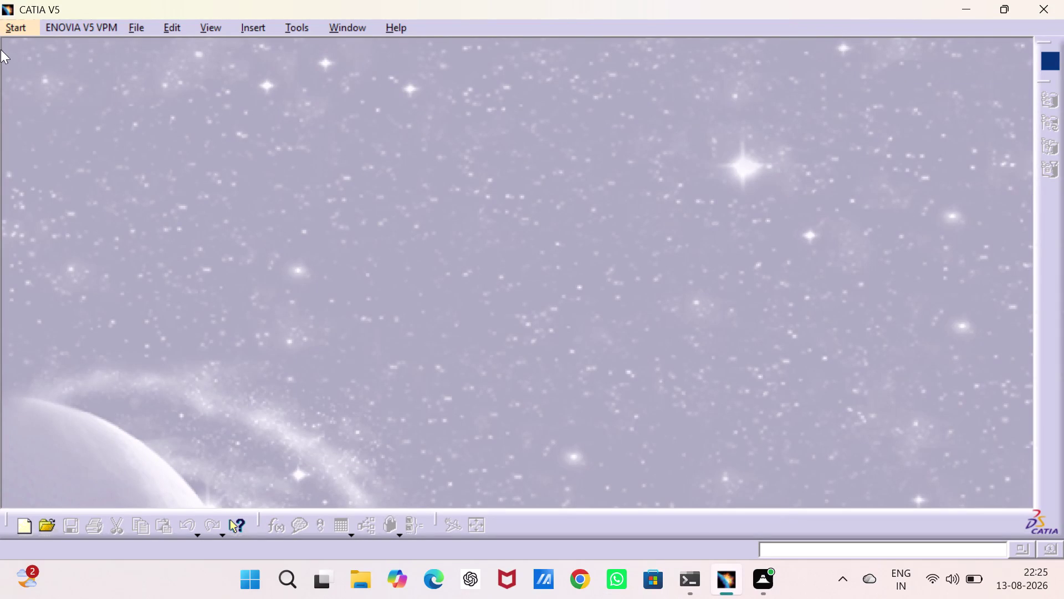
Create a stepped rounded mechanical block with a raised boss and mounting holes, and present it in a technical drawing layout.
Launch a mechanical design workbench and close the empty product document.
click(13, 27)
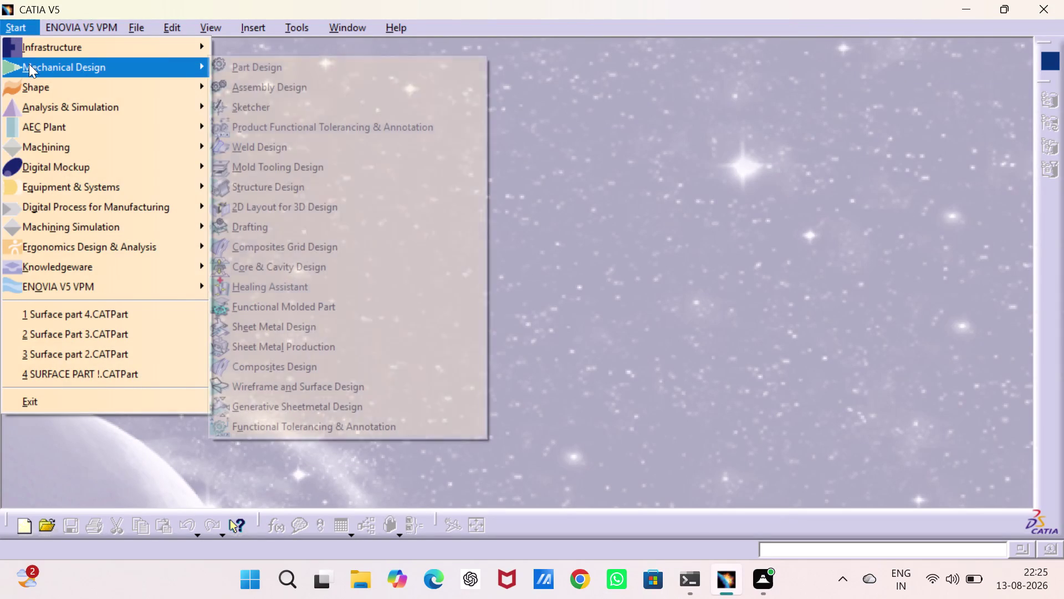
click(284, 88)
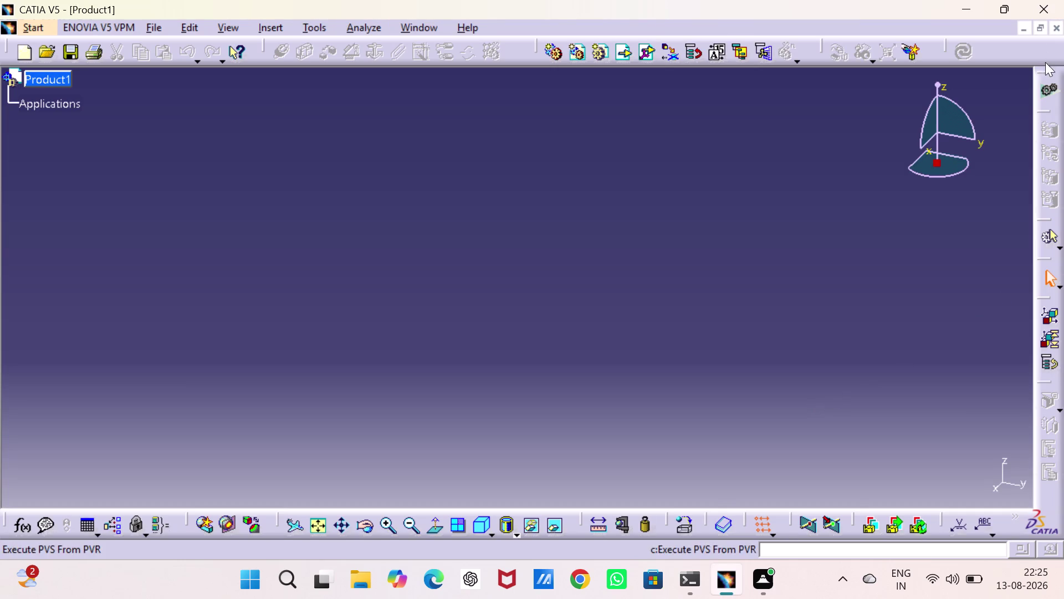
click(1052, 24)
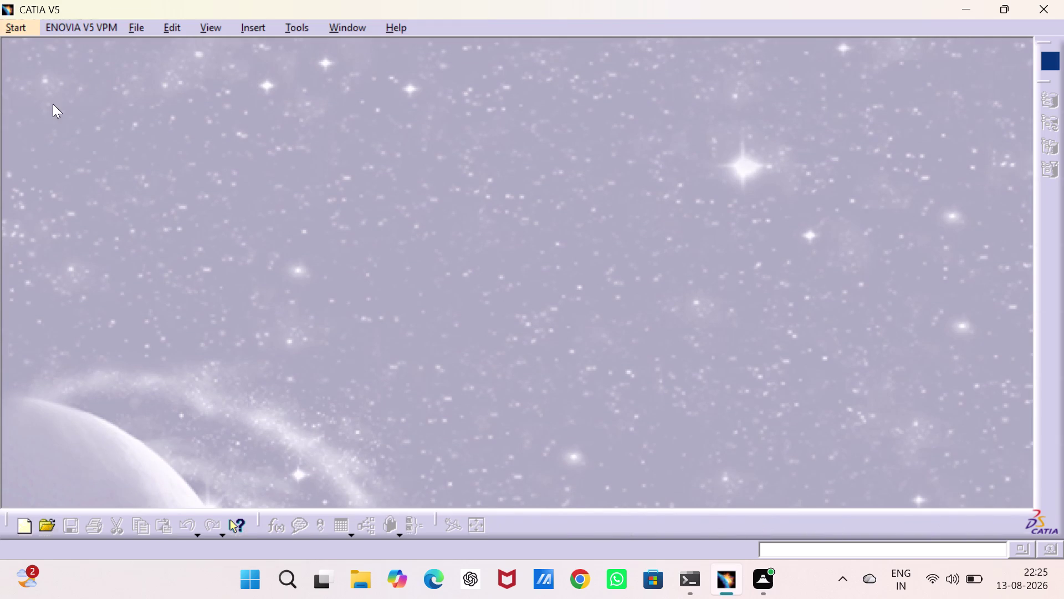
Create a new Part Design part, keeping the name Part1.
click(2, 25)
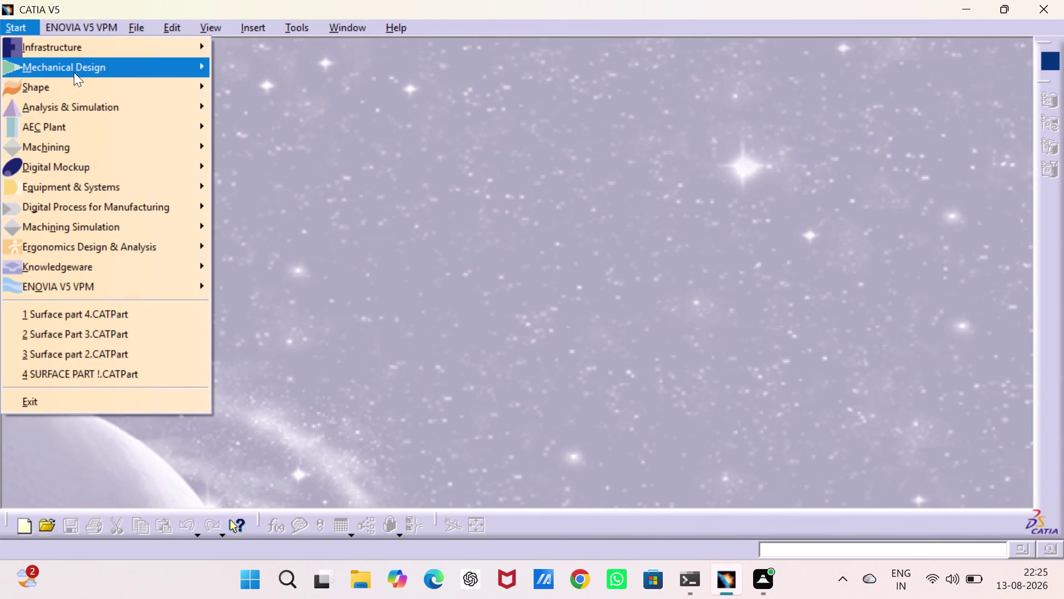
click(229, 67)
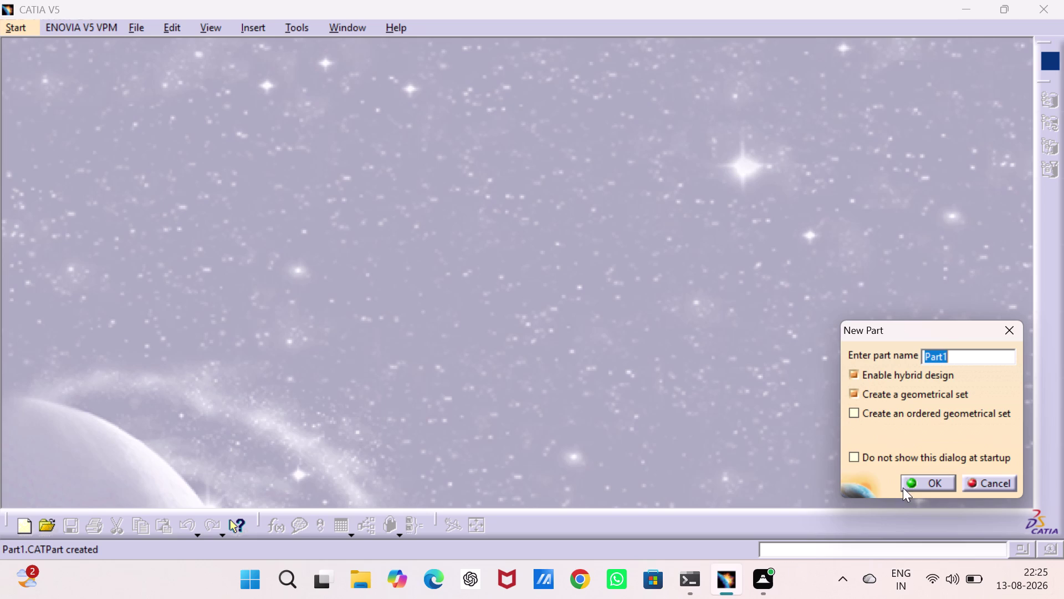
click(924, 485)
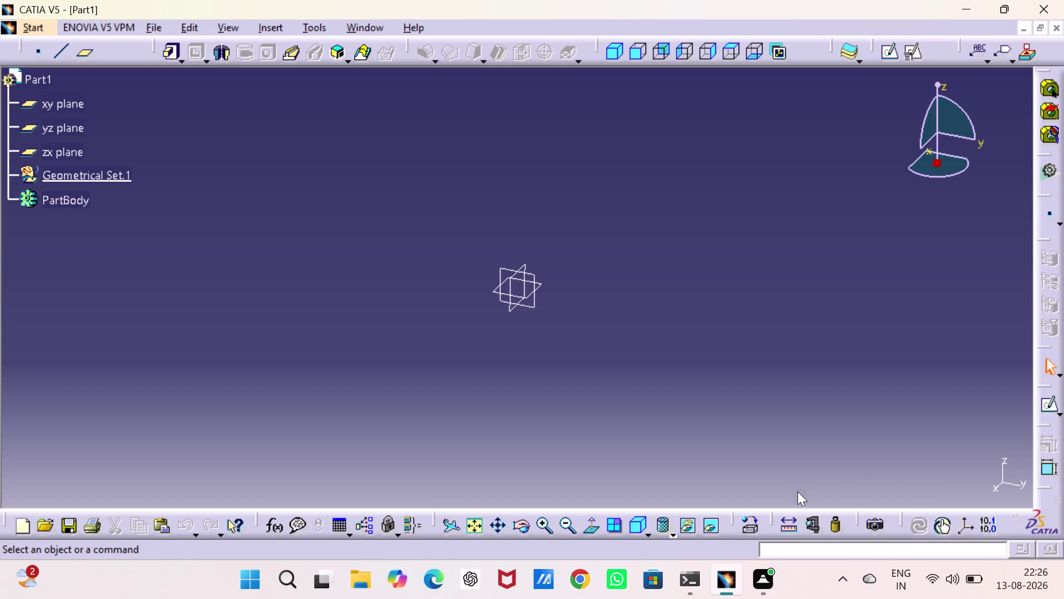
click(542, 283)
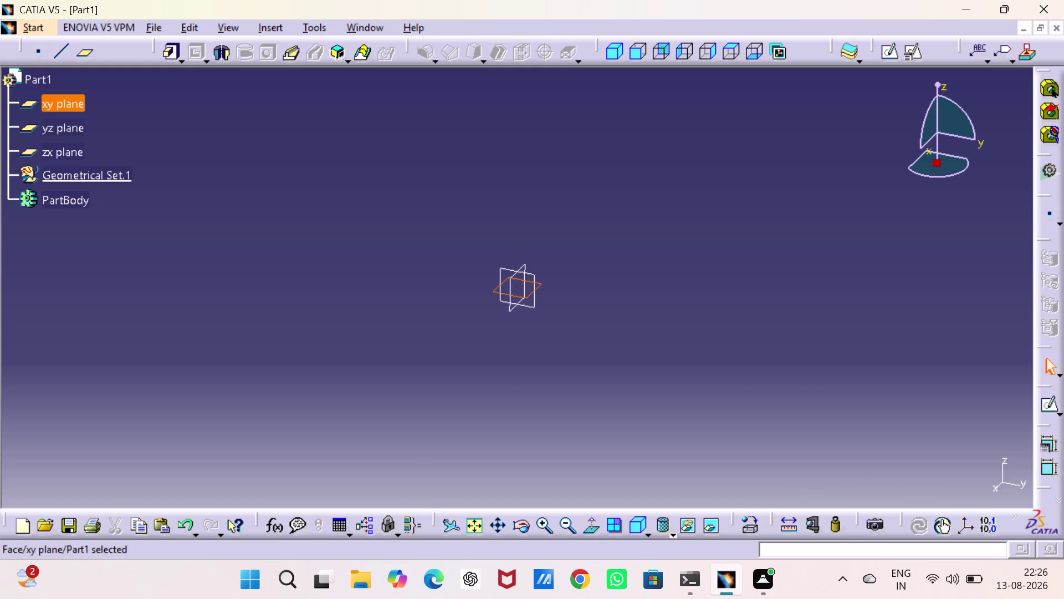
Place a positioned sketch on the xy plane with Swap ticked, then enter Sketcher.
click(911, 49)
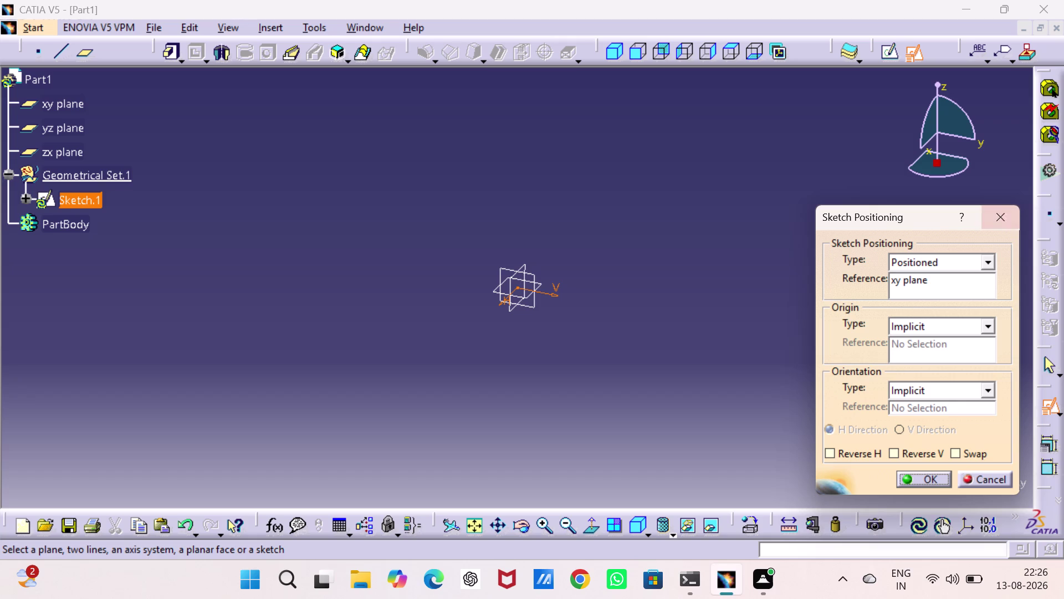
click(954, 446)
click(895, 456)
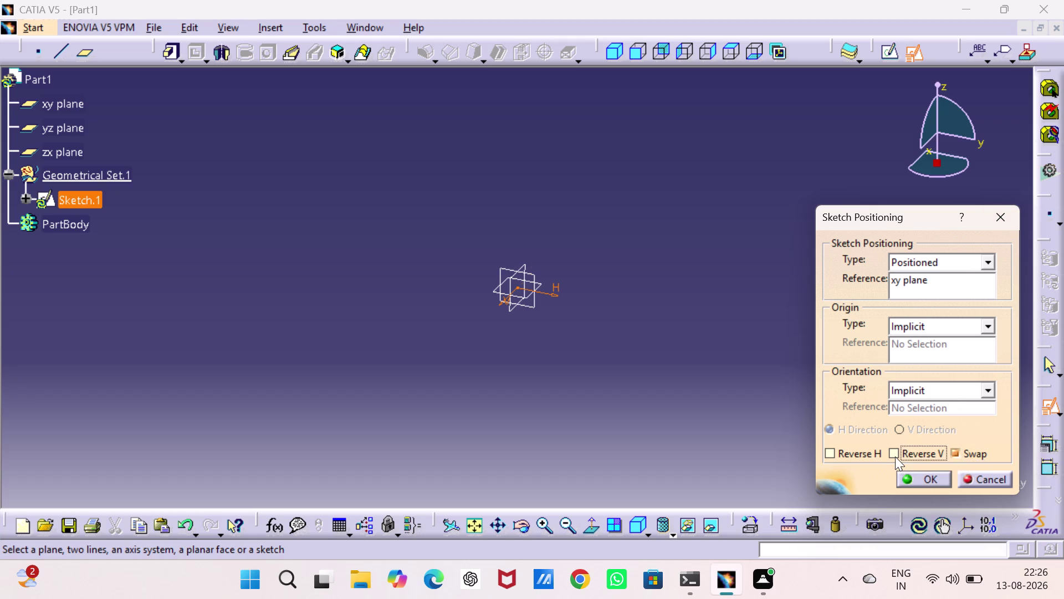
click(924, 470)
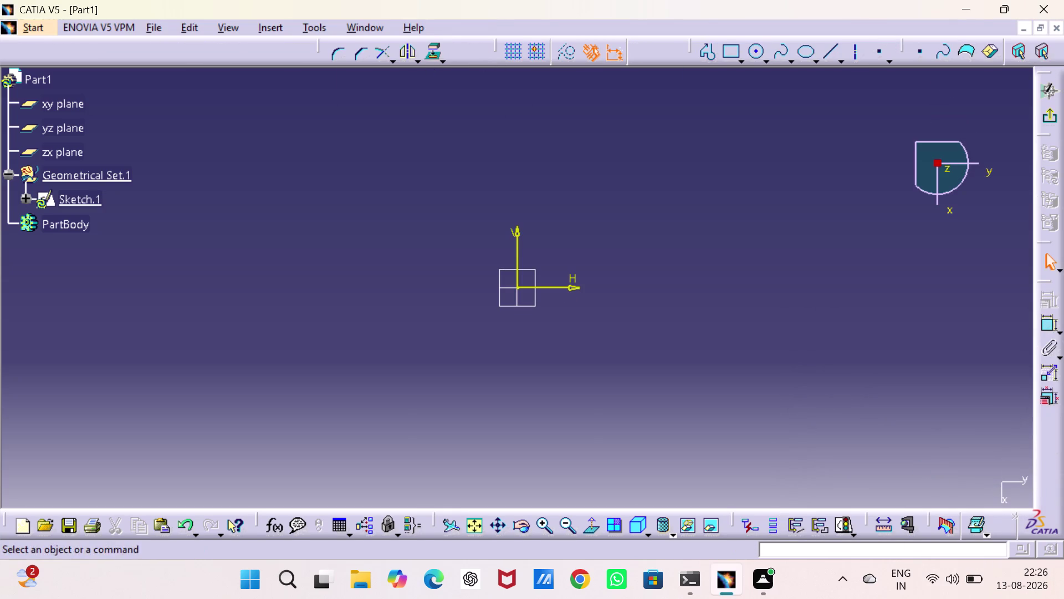
click(741, 59)
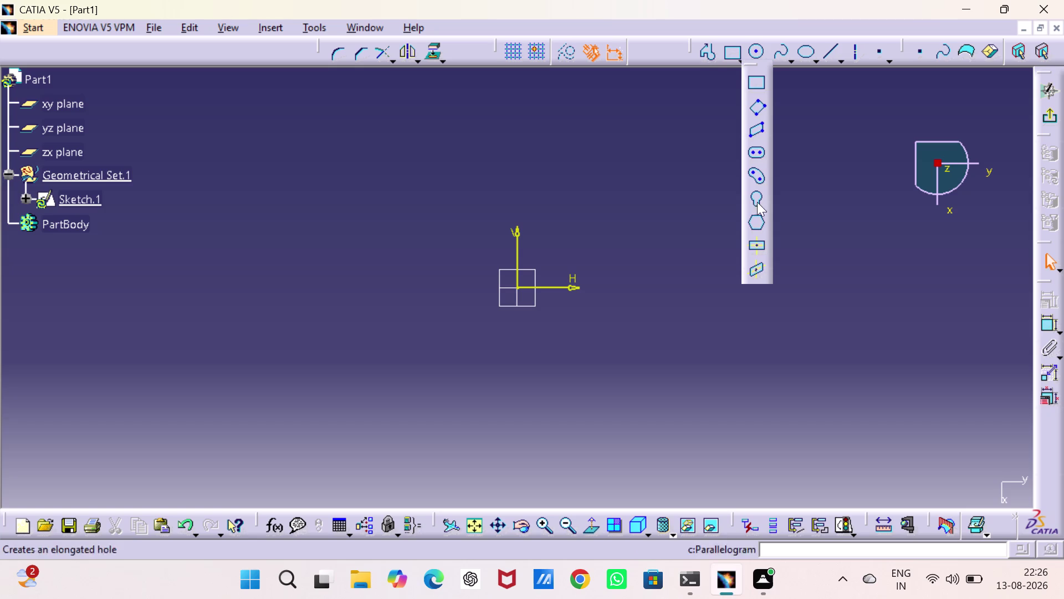
Draw a centered rectangle with its centre at the origin.
click(754, 245)
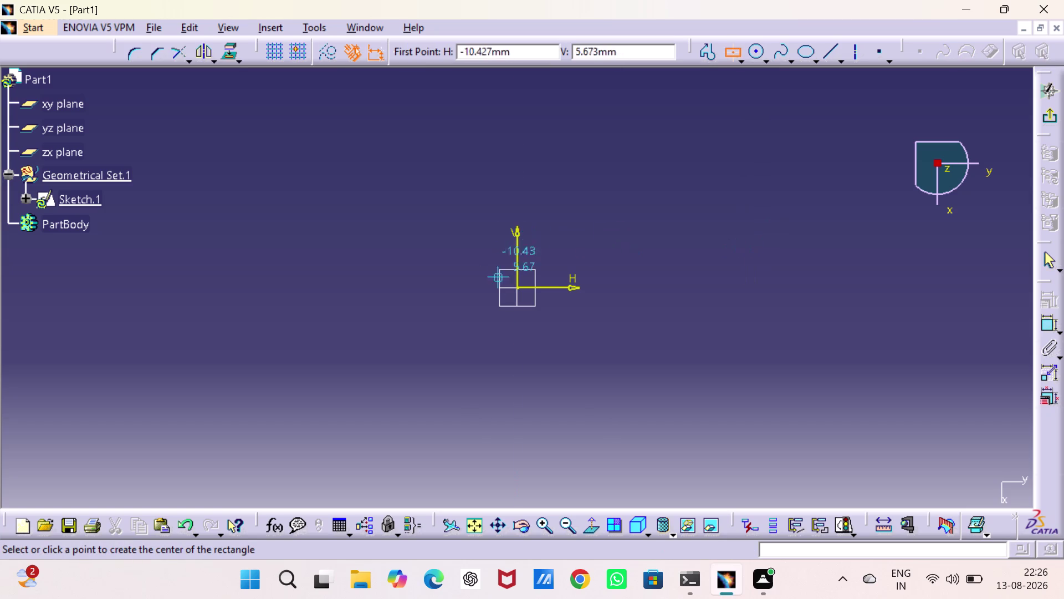
click(517, 287)
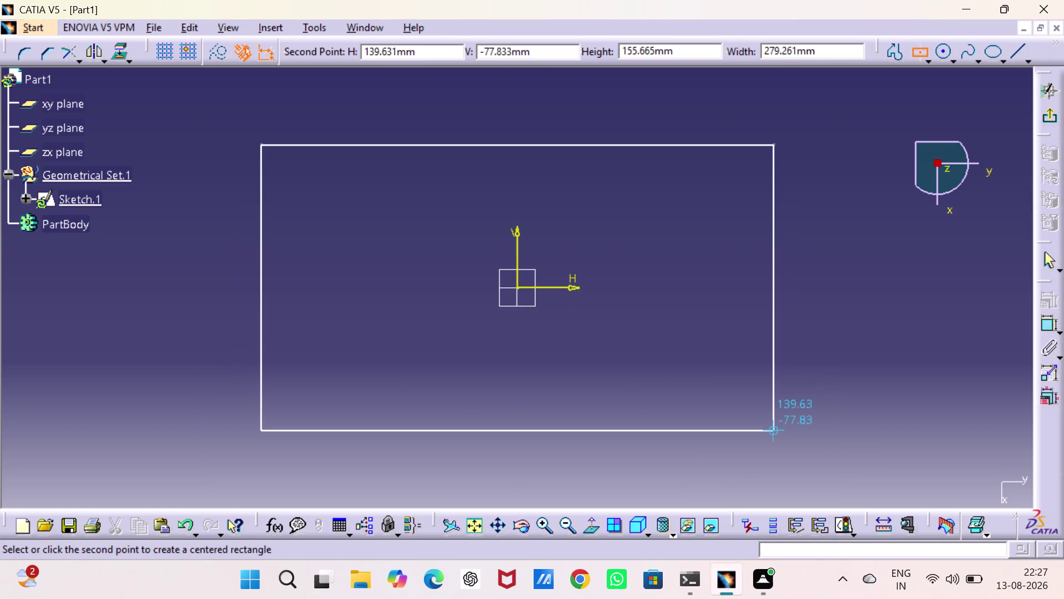
click(772, 431)
click(853, 336)
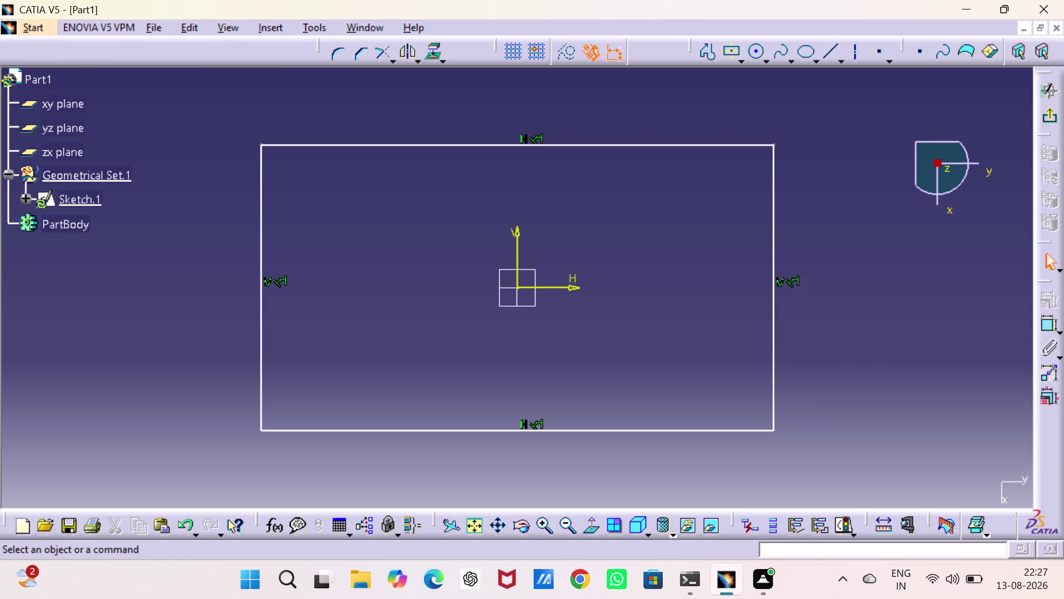
Dimension the rectangle's right side to a 60 mm height.
double_click(1042, 327)
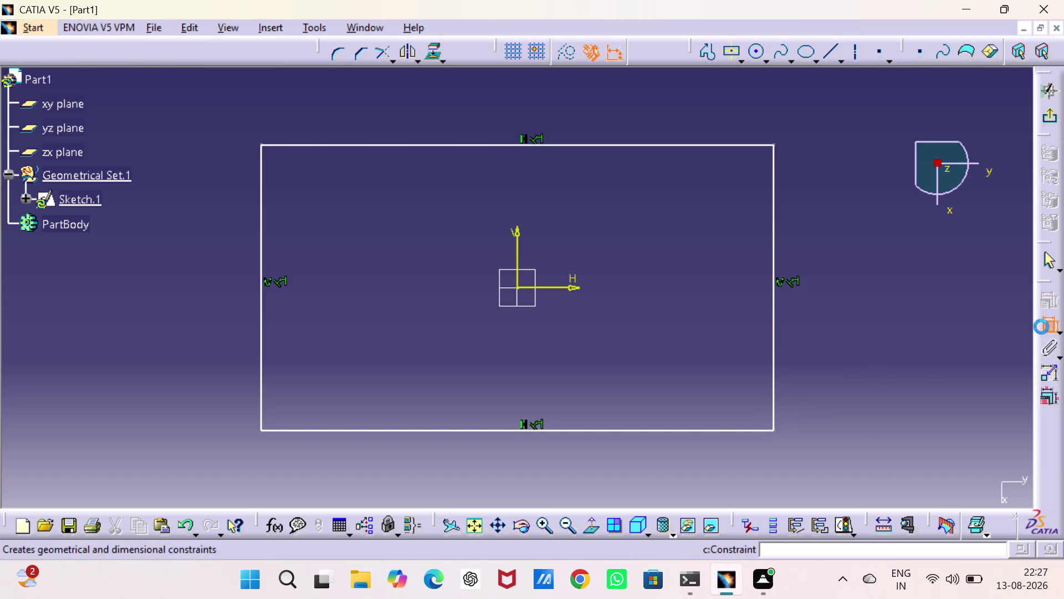
click(772, 358)
click(868, 312)
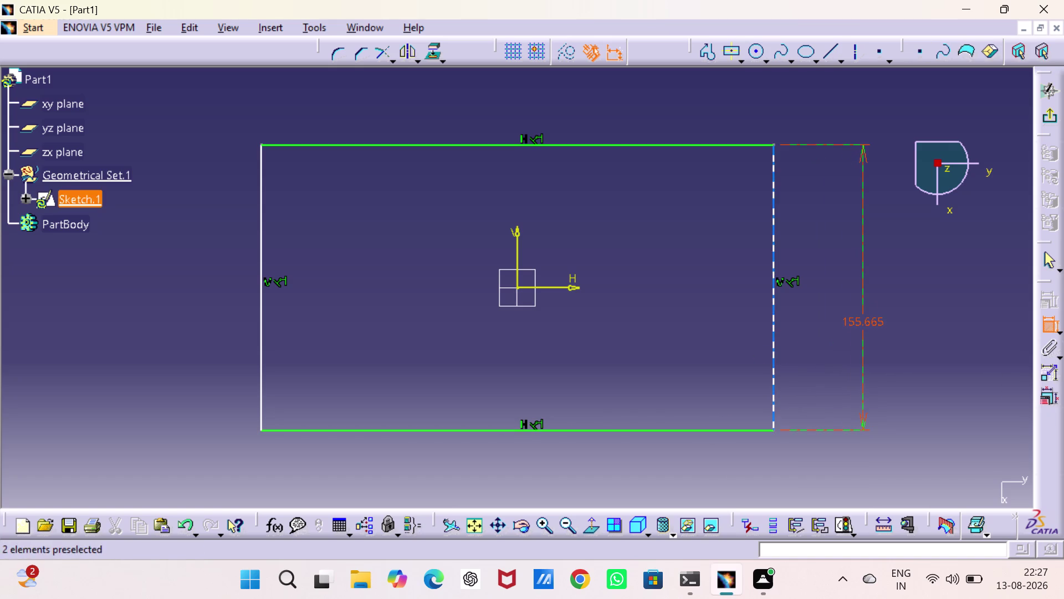
double_click(871, 323)
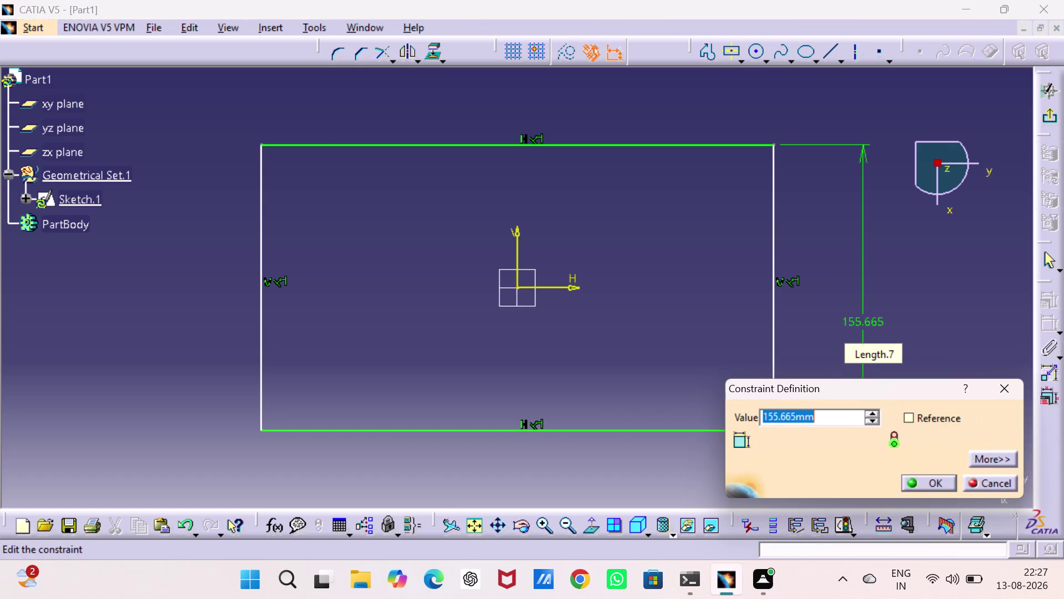
text(60)
key(Return)
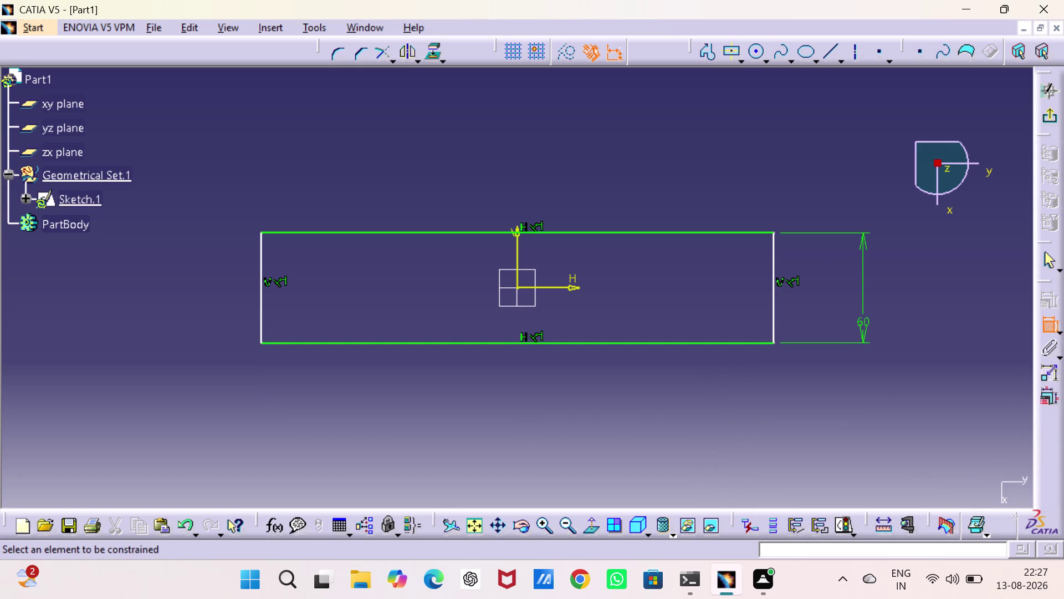
Dimension the rectangle's bottom edge to an 80 mm width.
click(687, 345)
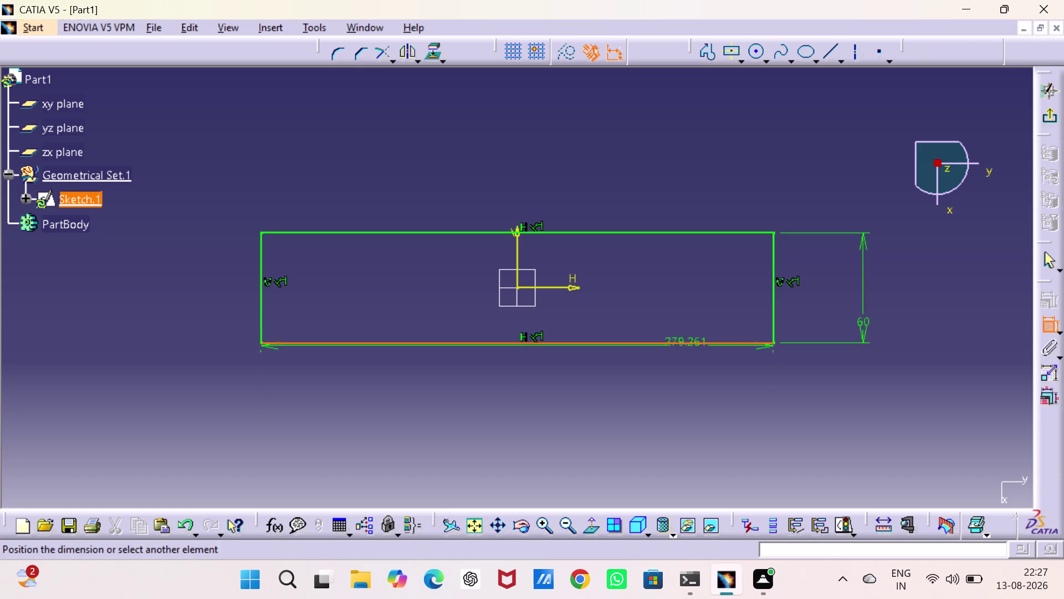
click(611, 408)
double_click(610, 405)
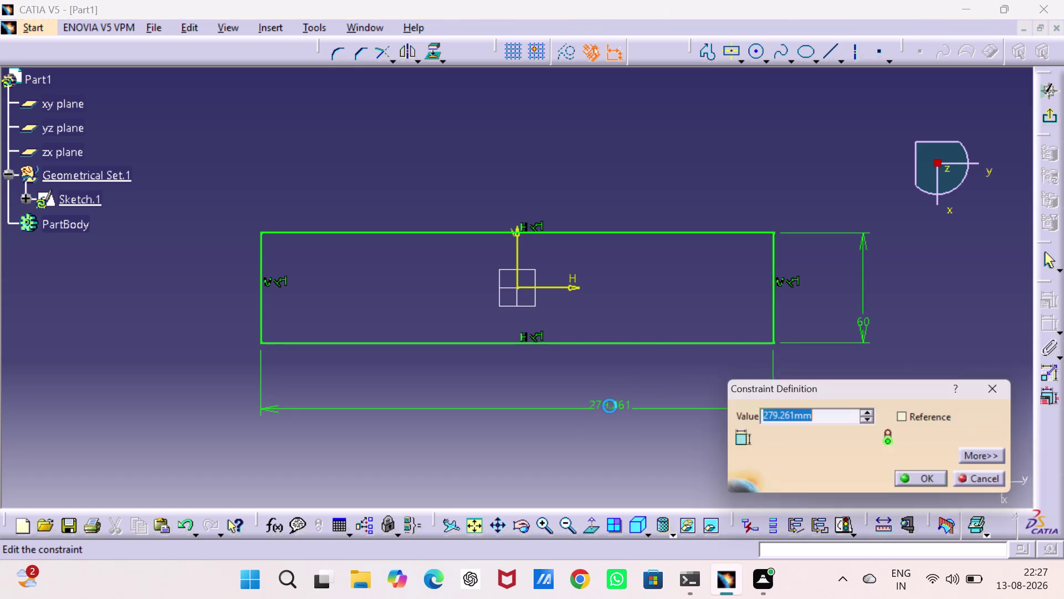
text(80)
key(Return)
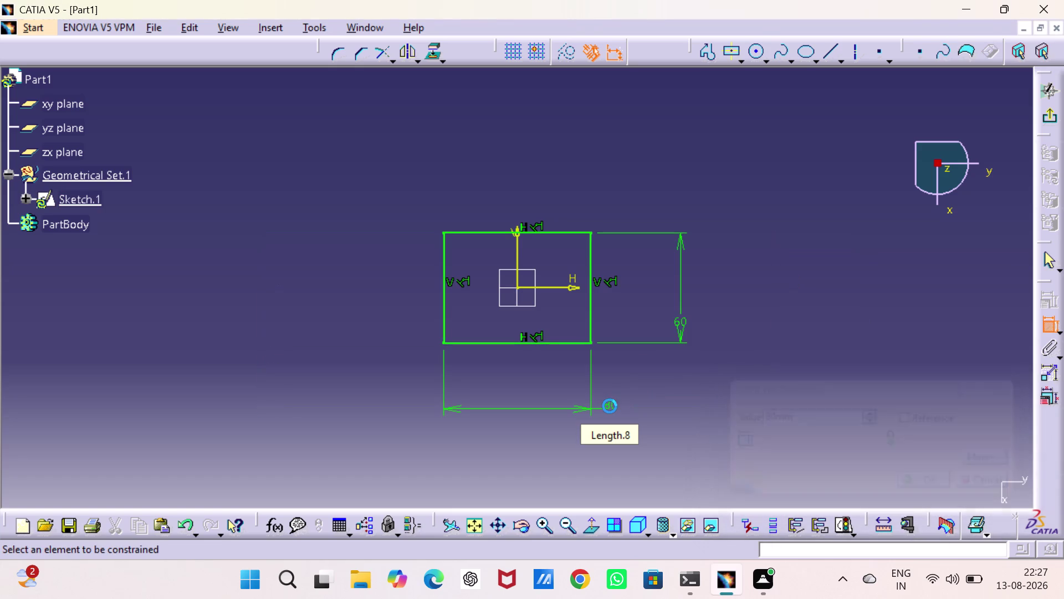
key(Escape)
key(Escape)
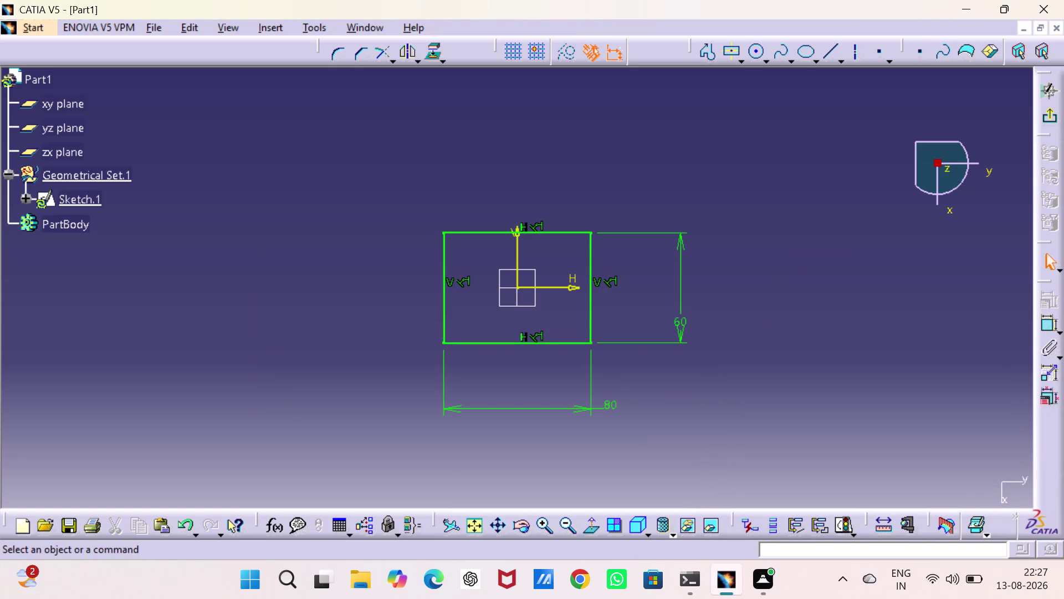
click(443, 303)
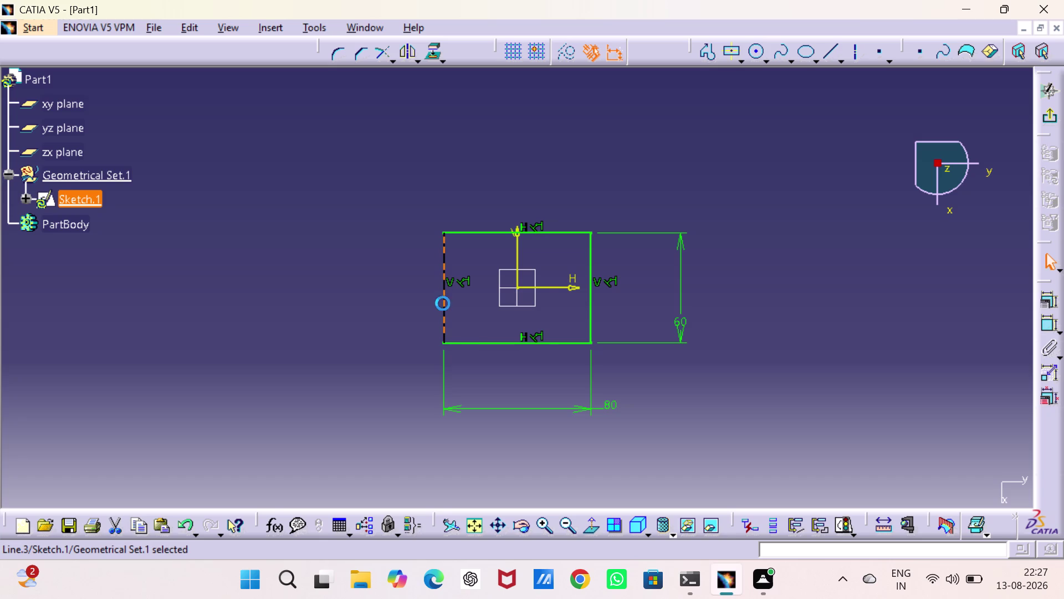
Delete the rectangle's left vertical line, leaving an open three-sided profile.
key(Delete)
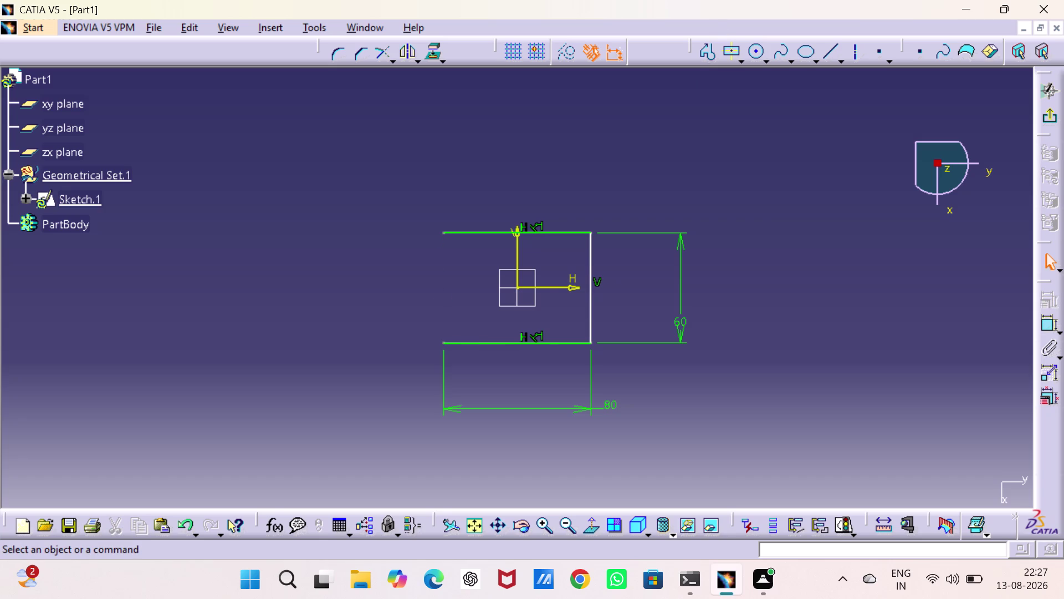
click(767, 58)
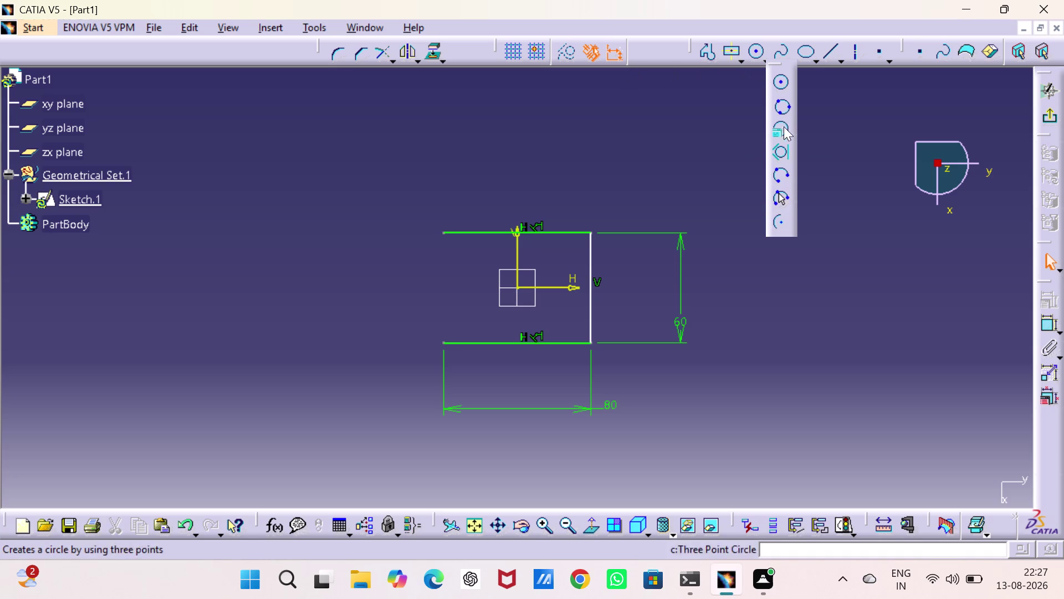
click(784, 192)
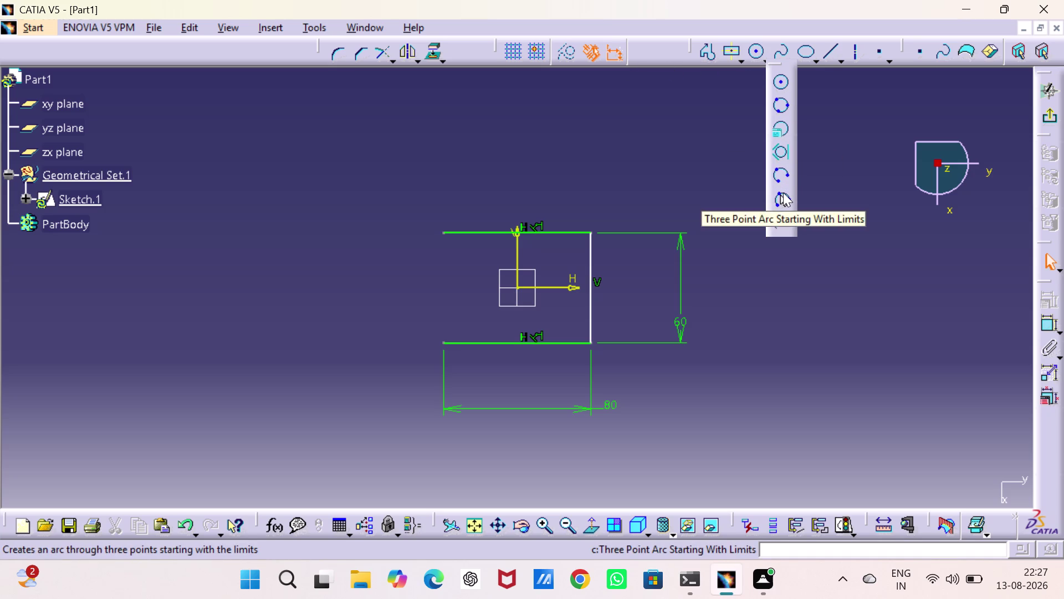
Draw a three-point arc between the top-left and bottom-left endpoints, bulging left.
click(445, 232)
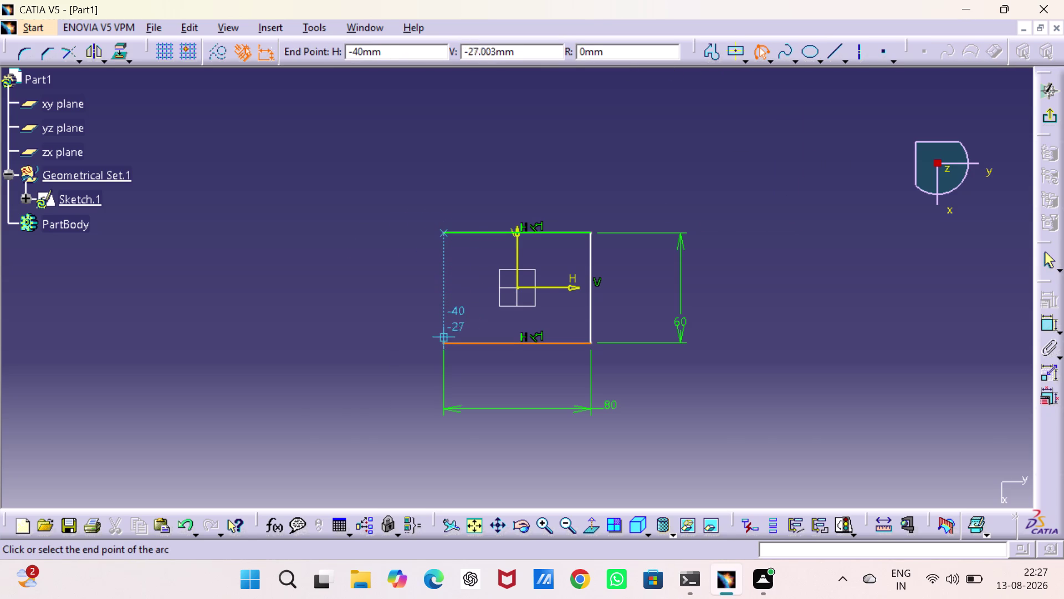
click(445, 342)
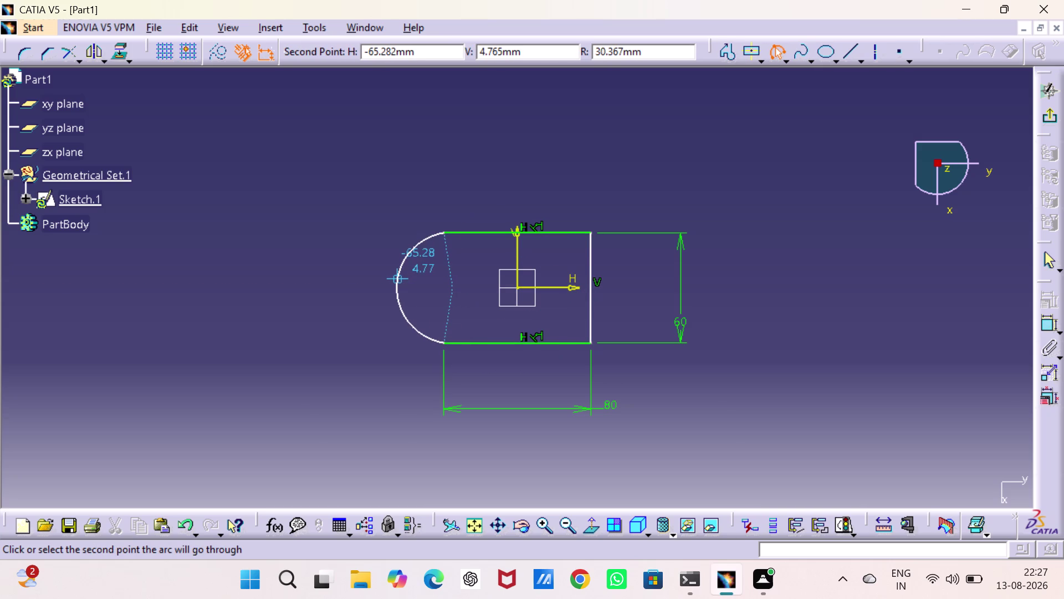
click(395, 278)
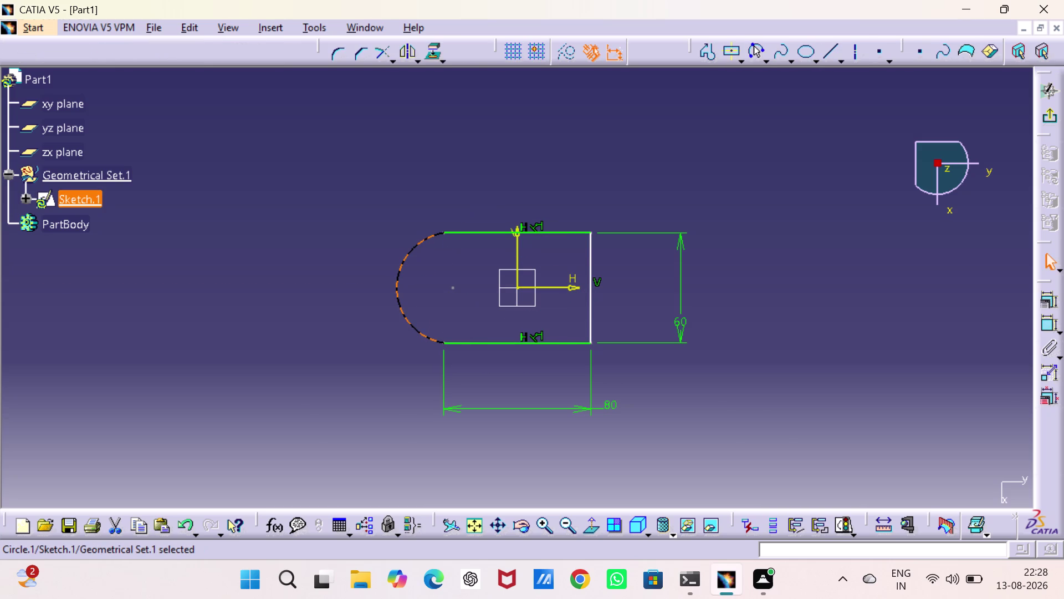
click(881, 274)
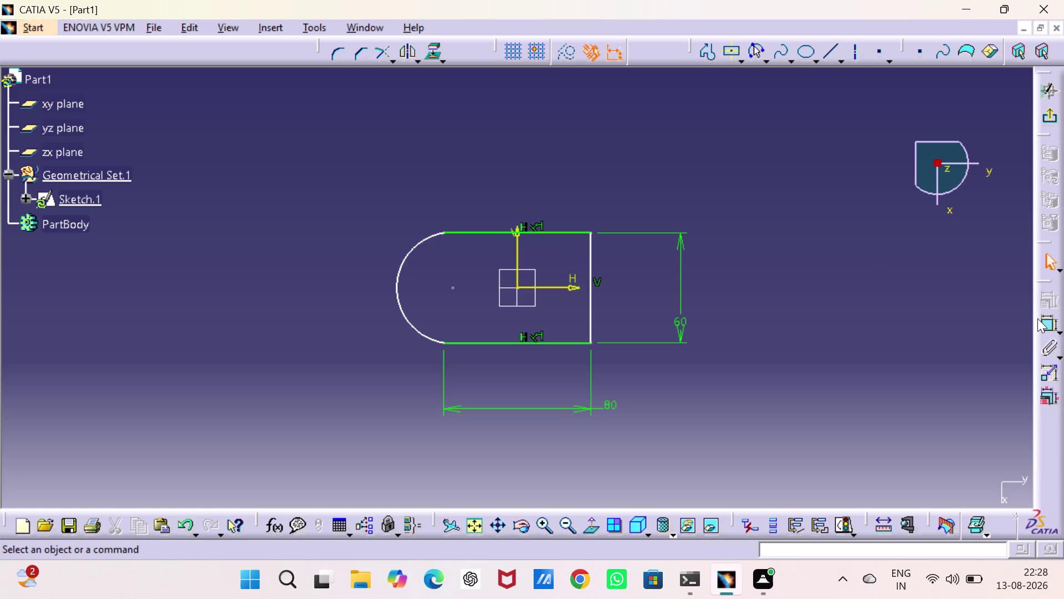
click(1045, 322)
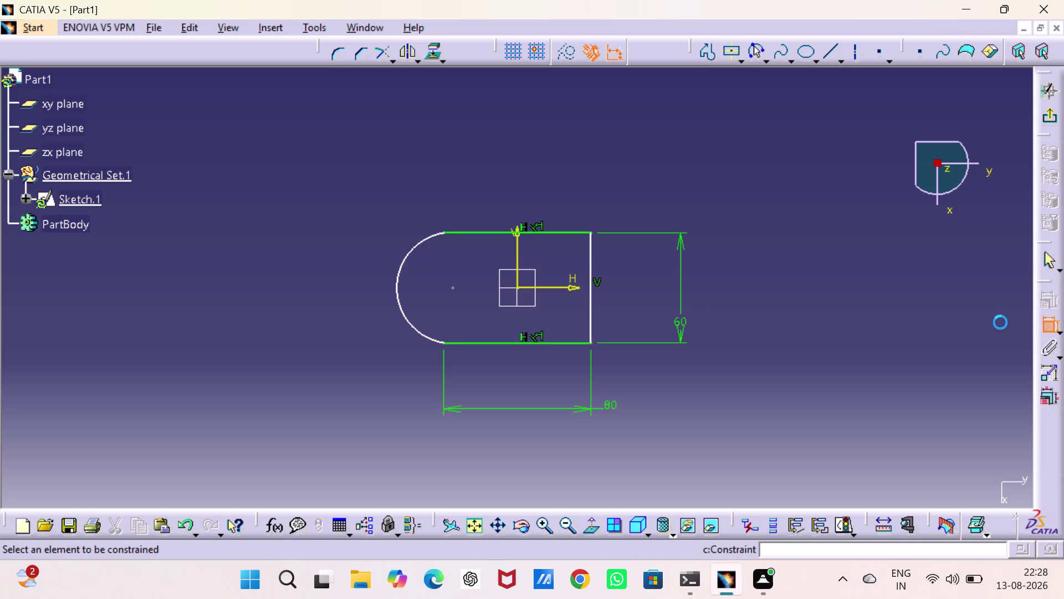
Dimension the end arc with a 30 mm radius.
click(402, 306)
click(313, 224)
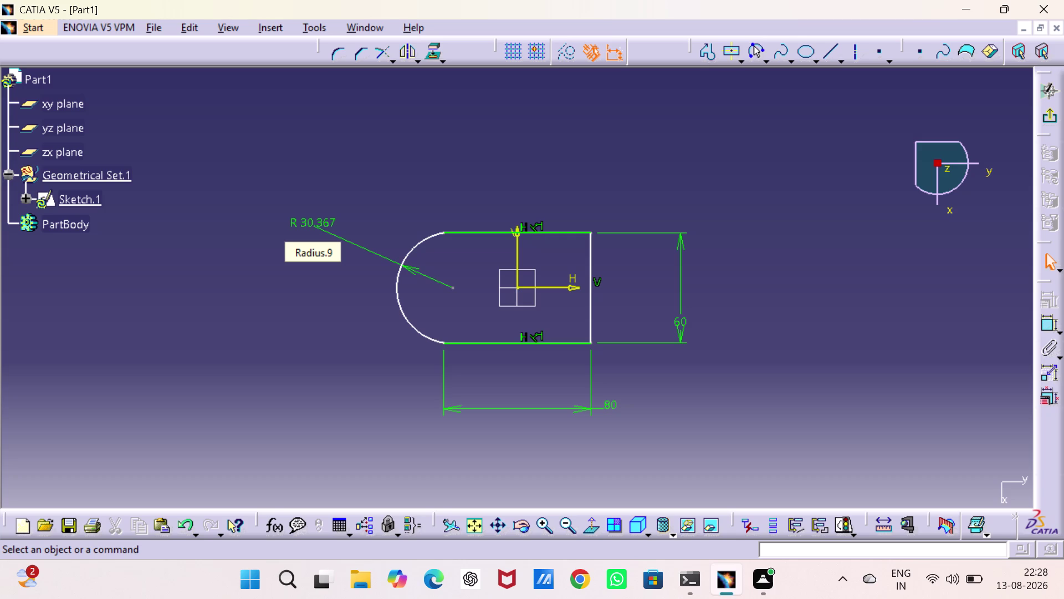
double_click(311, 224)
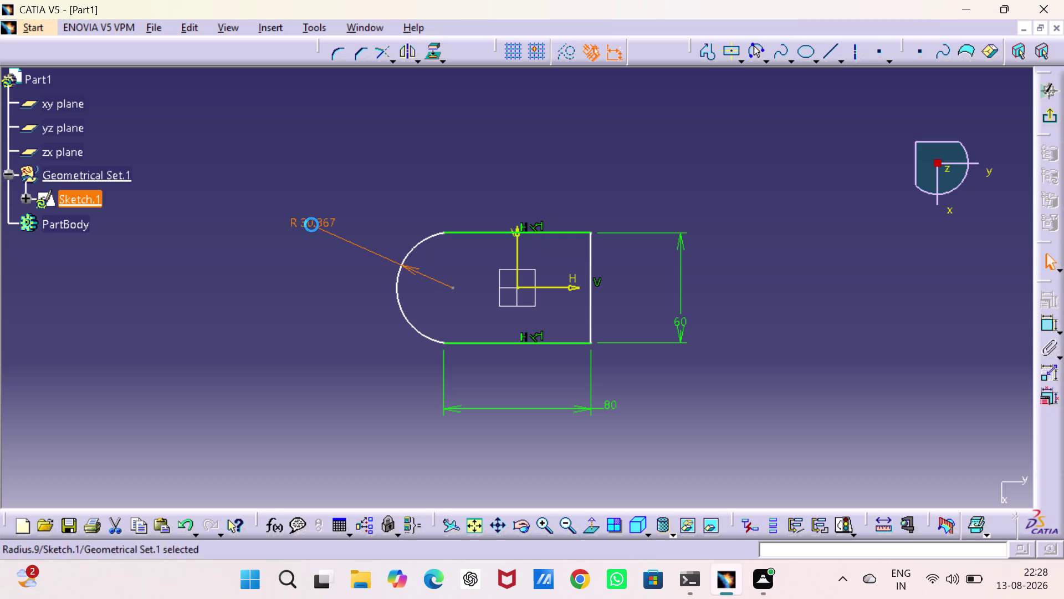
text(30)
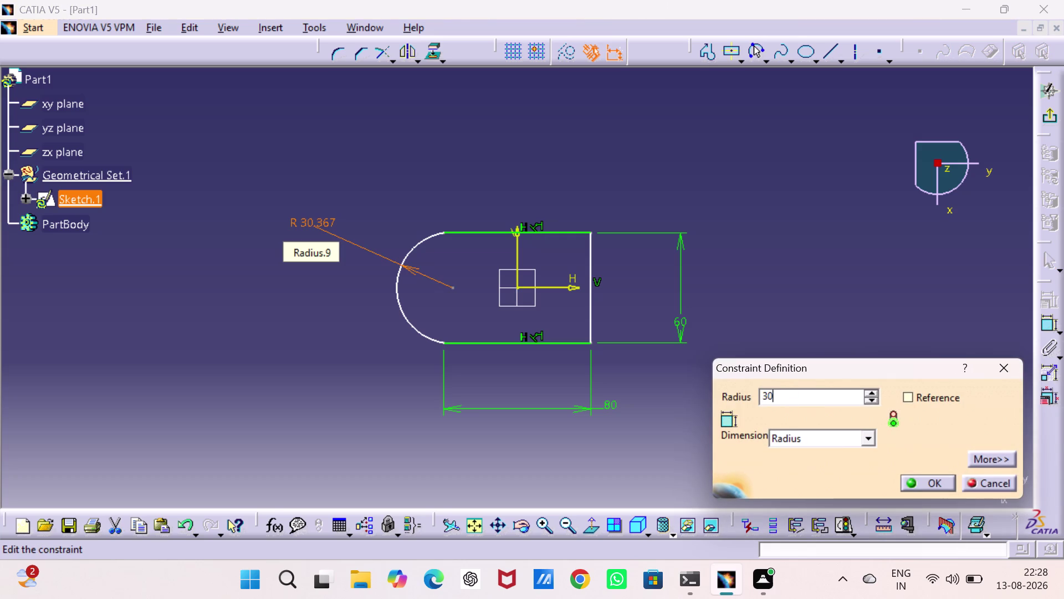
key(Return)
click(599, 140)
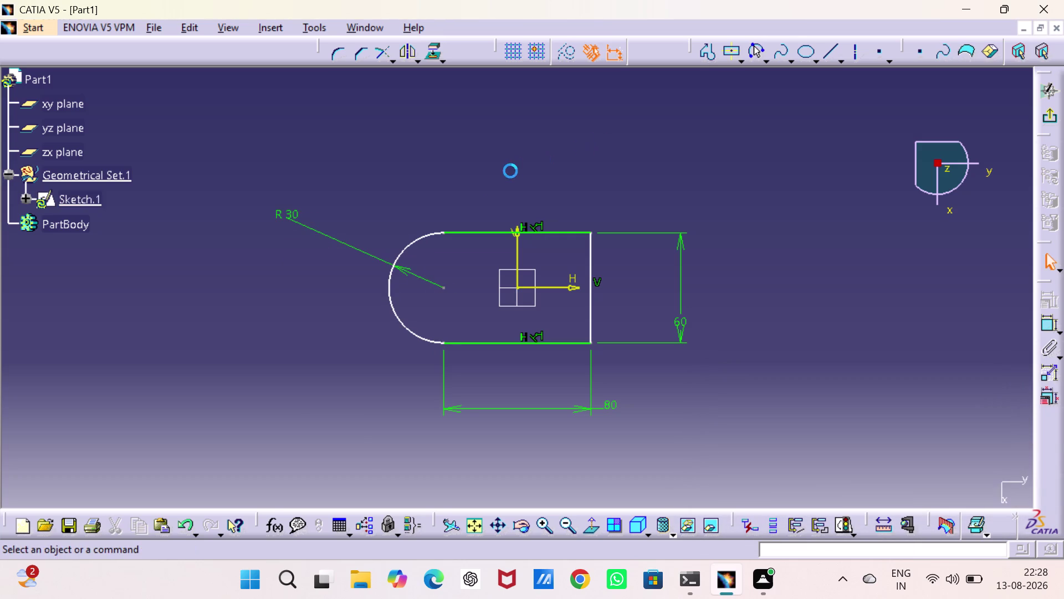
Make the arc tangent to both the top and bottom straight edges.
double_click(1042, 329)
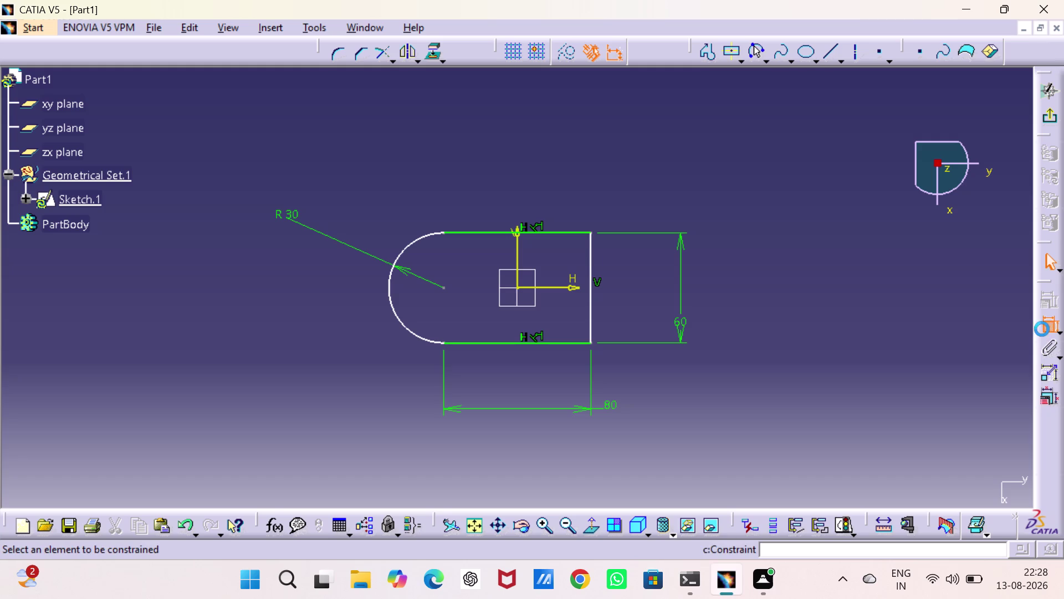
click(420, 239)
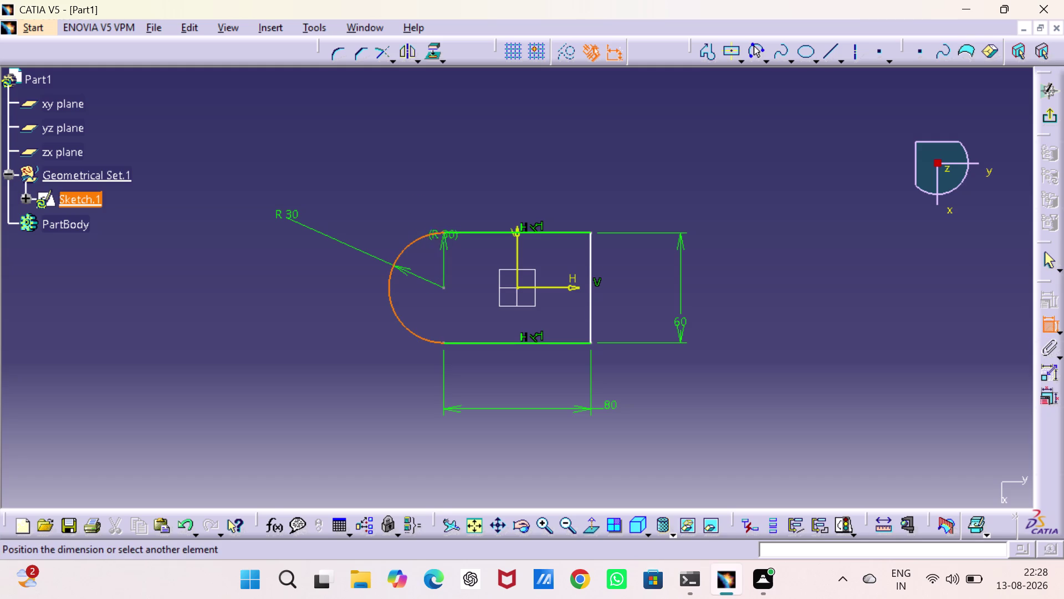
click(480, 231)
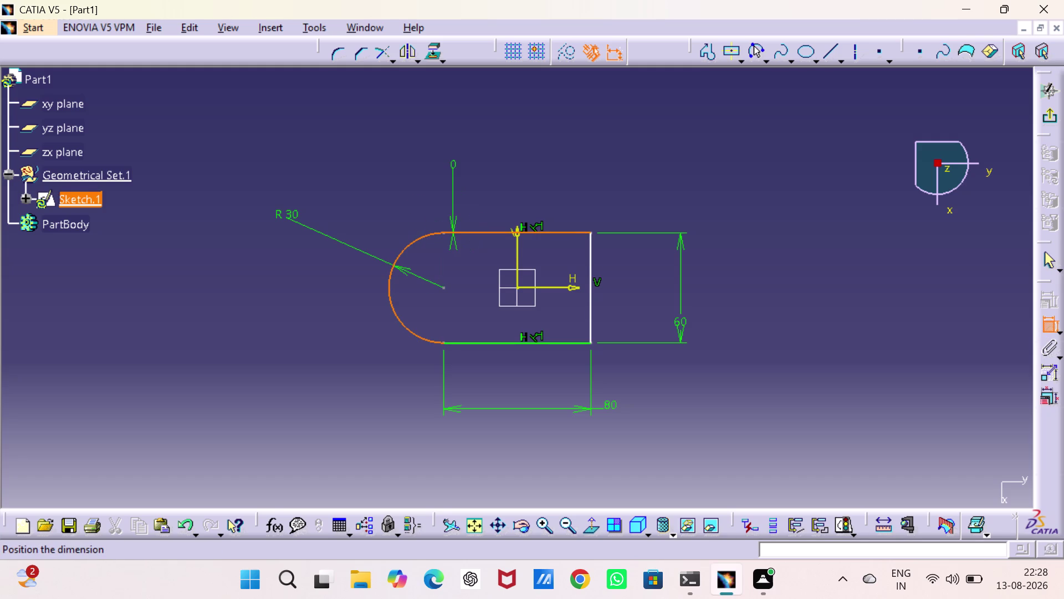
right_click(448, 166)
click(470, 232)
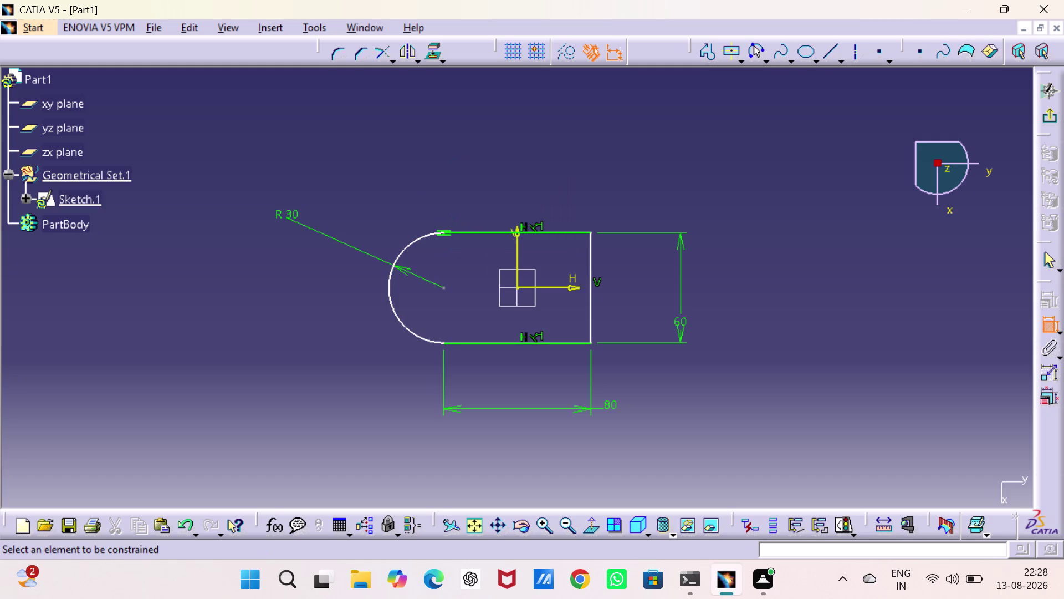
click(423, 337)
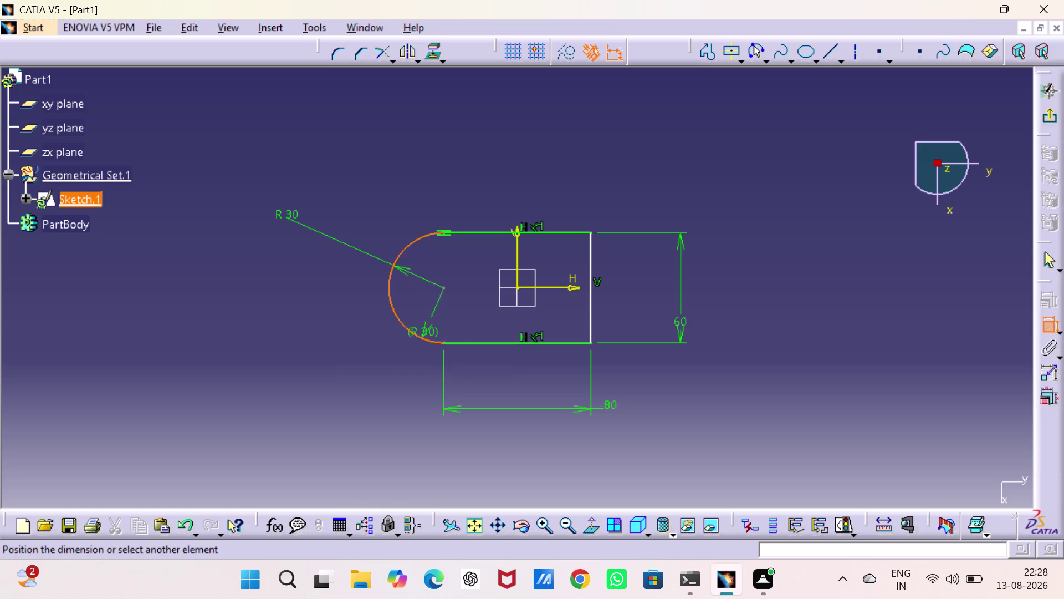
click(461, 342)
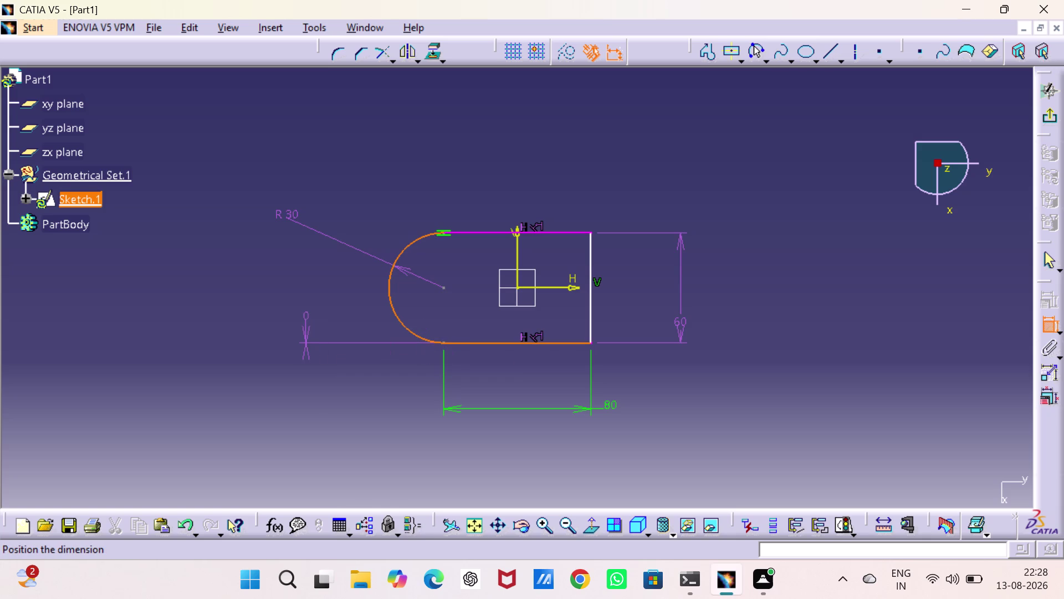
right_click(304, 316)
click(349, 395)
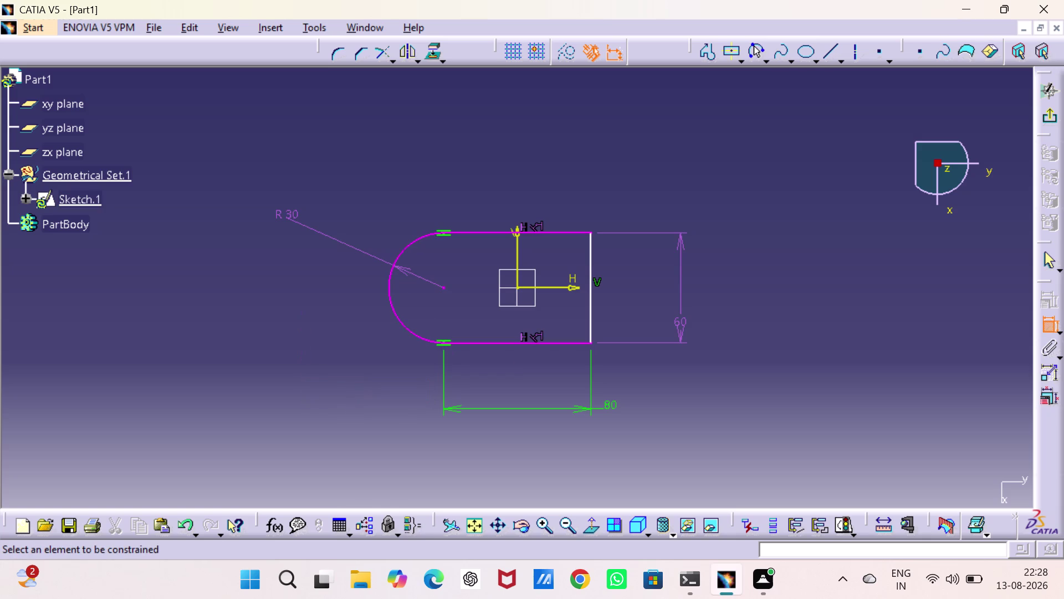
Step back through recent sketch edits with nine undos.
click(323, 342)
key(ctrl+z)
key(ctrl+z)
key(ctrl+z)
key(ctrl+z)
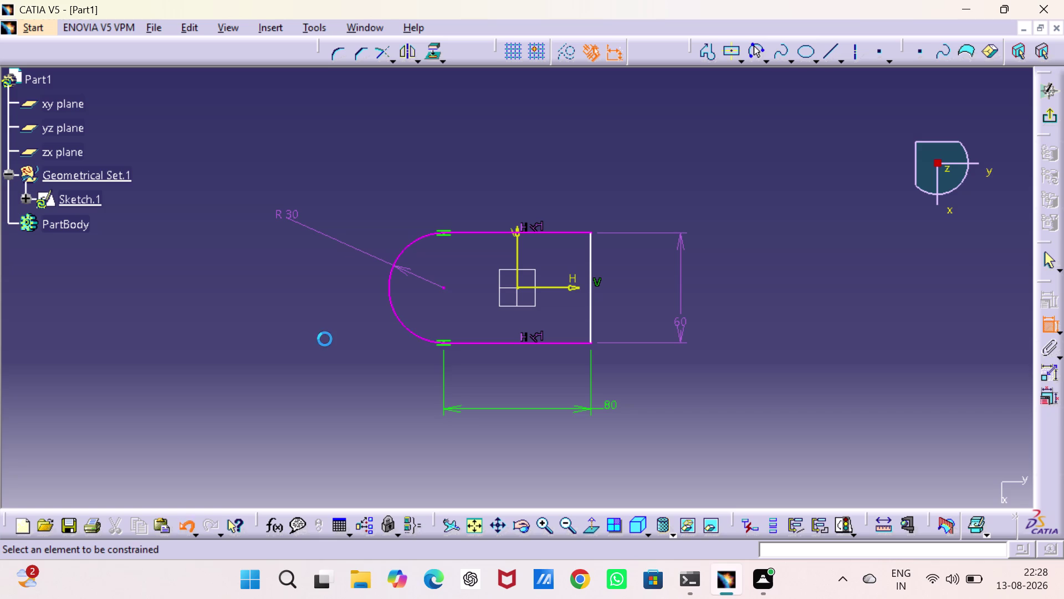
key(ctrl+z)
key(ctrl+z)
key(ctrl+z)
key(ctrl+z)
key(ctrl+z)
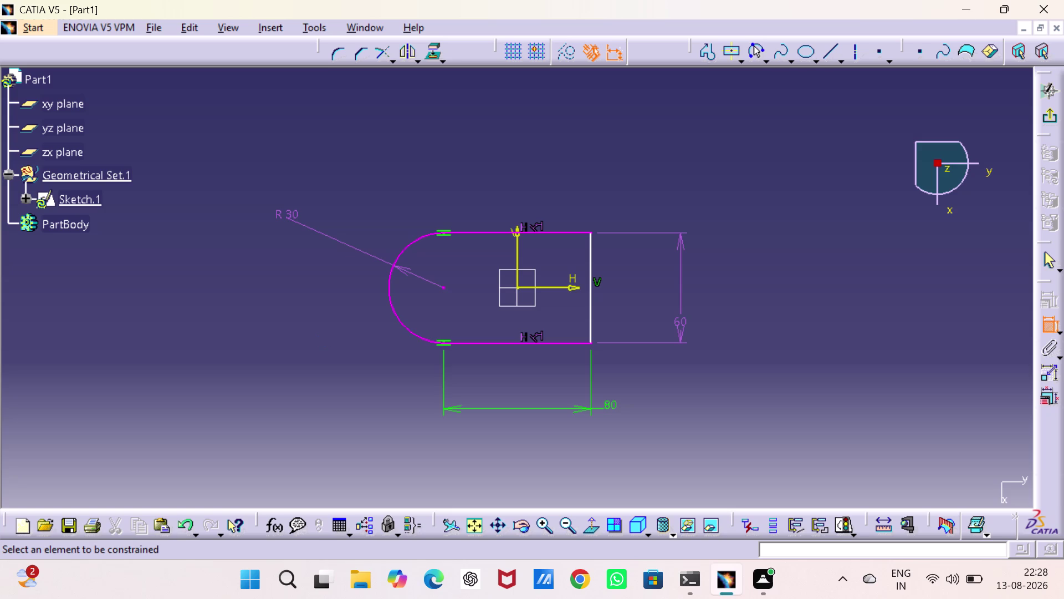
click(443, 237)
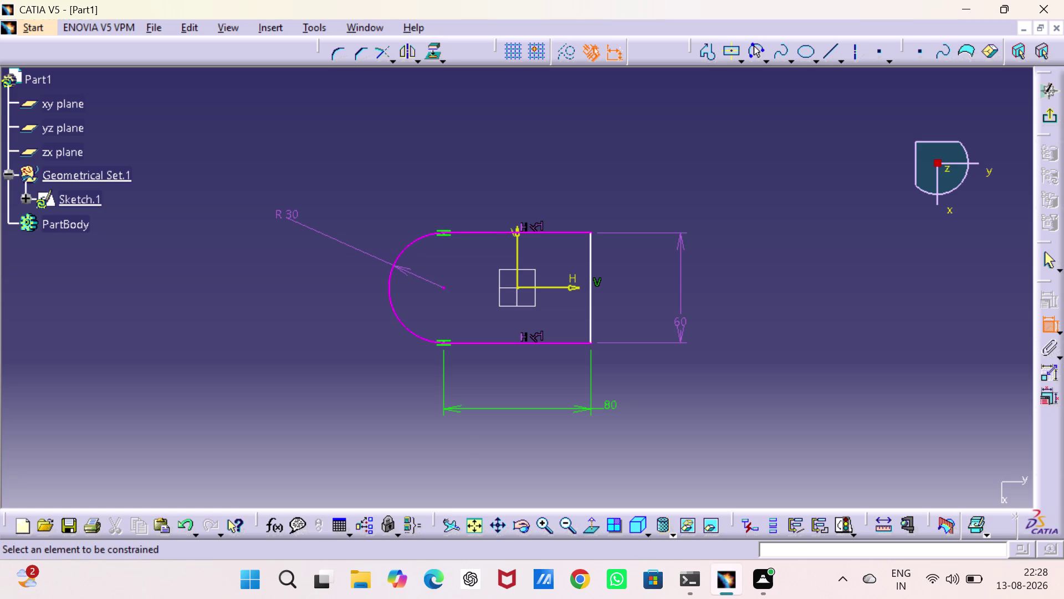
Delete the tangency constraint at the top junction.
click(447, 235)
right_click(446, 236)
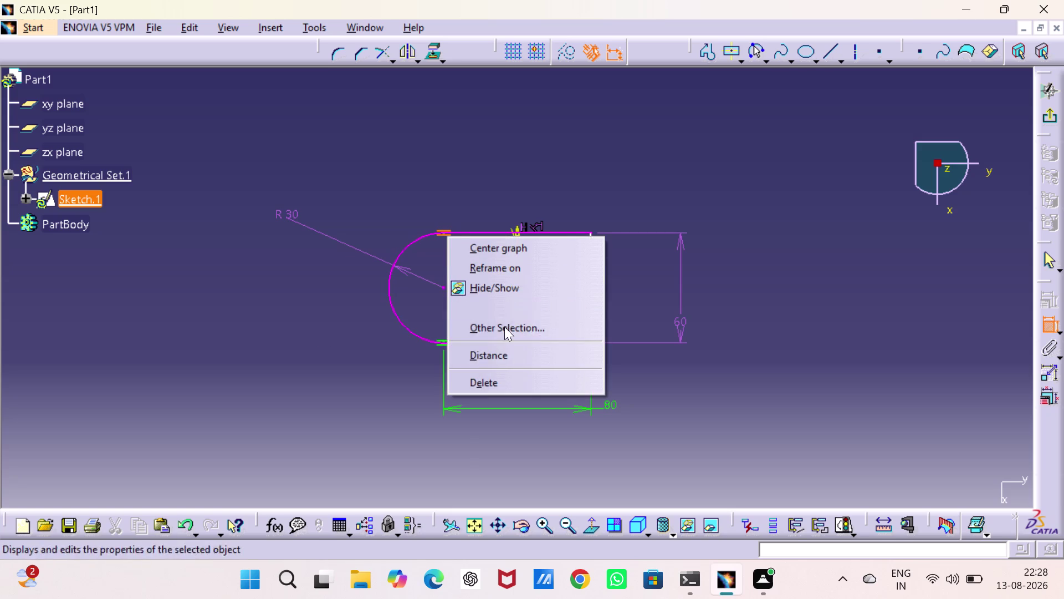
click(505, 381)
click(584, 152)
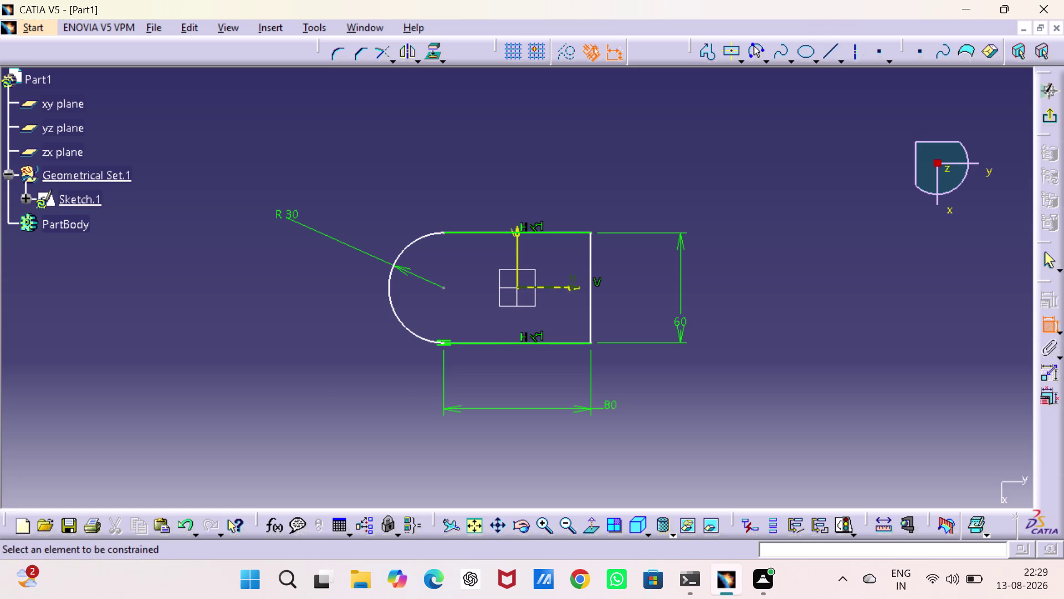
Discard the duplicate length dimension started along the top edge.
drag(574, 231, 574, 219)
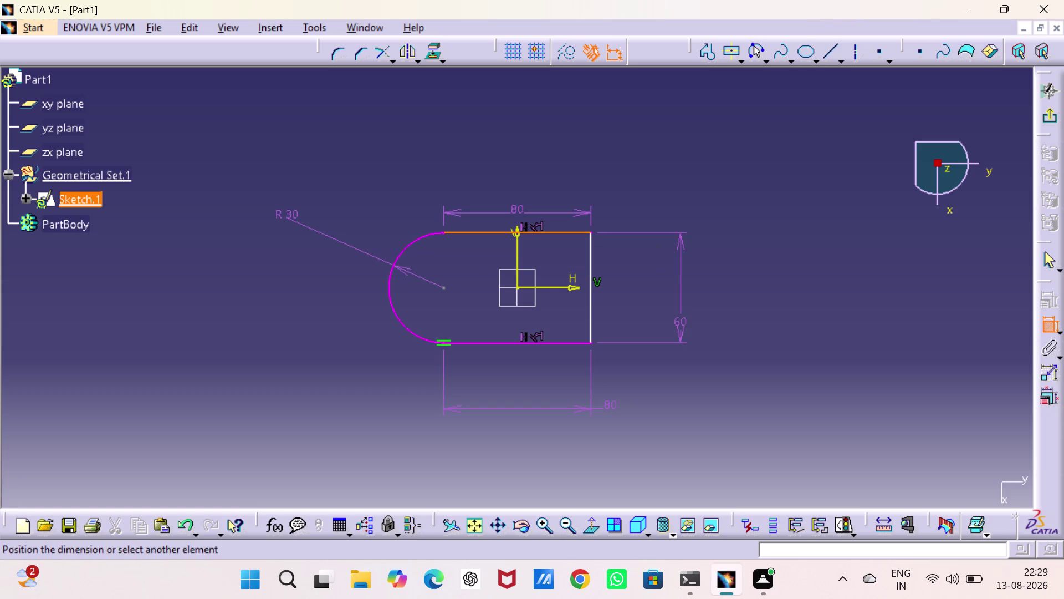
drag(574, 218, 574, 208)
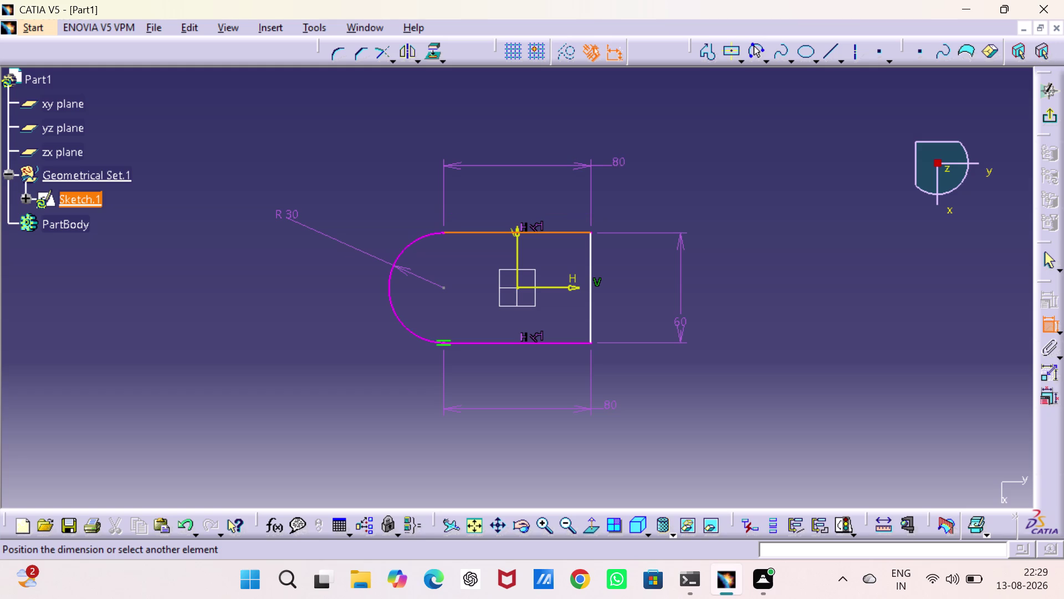
key(Escape)
key(Escape)
key(Escape)
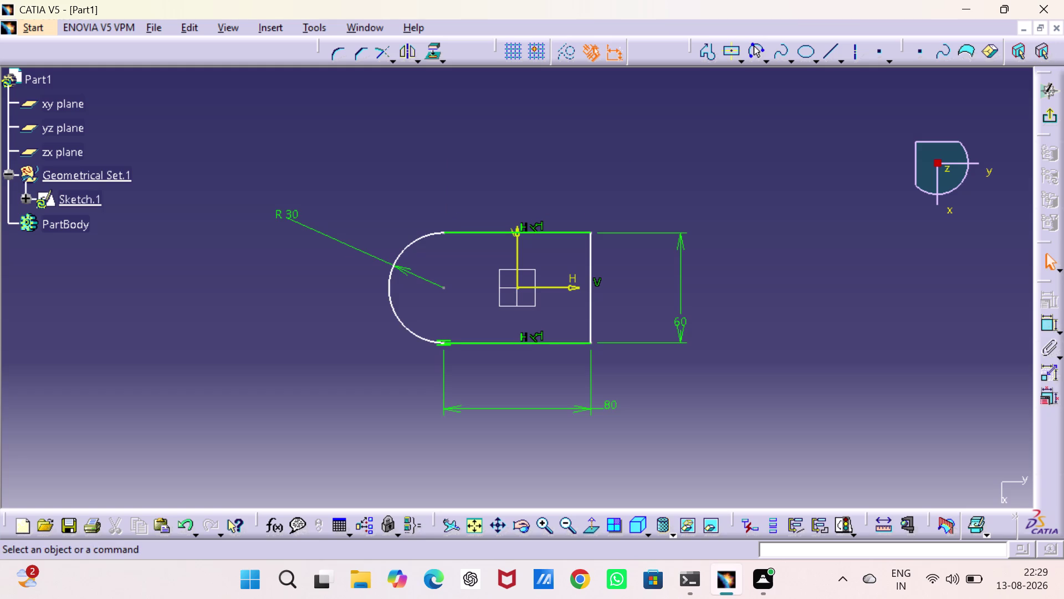
Drag the slot profile back and forth to check its remaining freedom.
drag(590, 282, 611, 287)
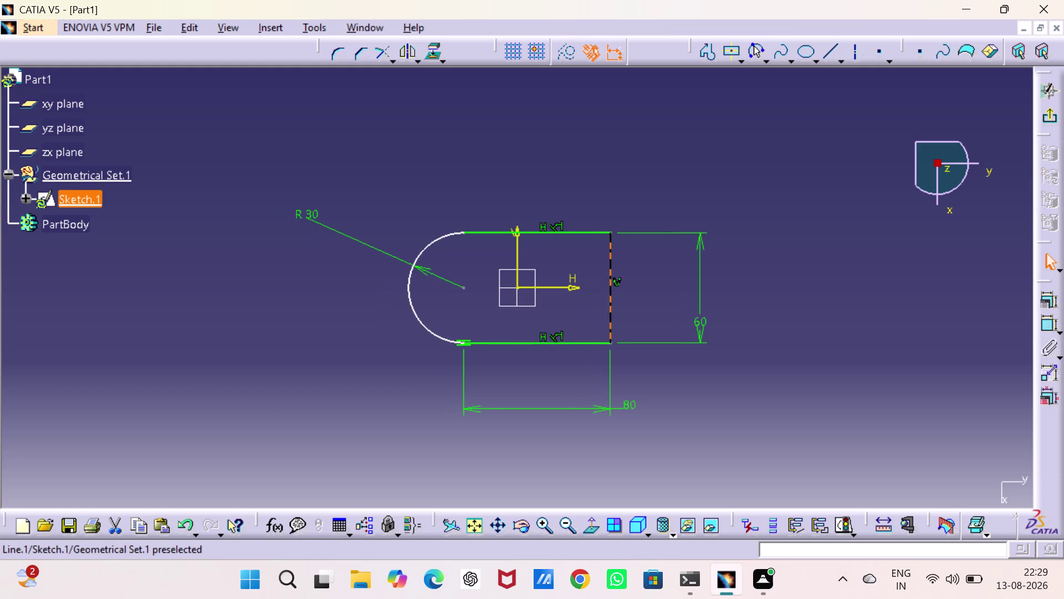
drag(611, 287, 592, 283)
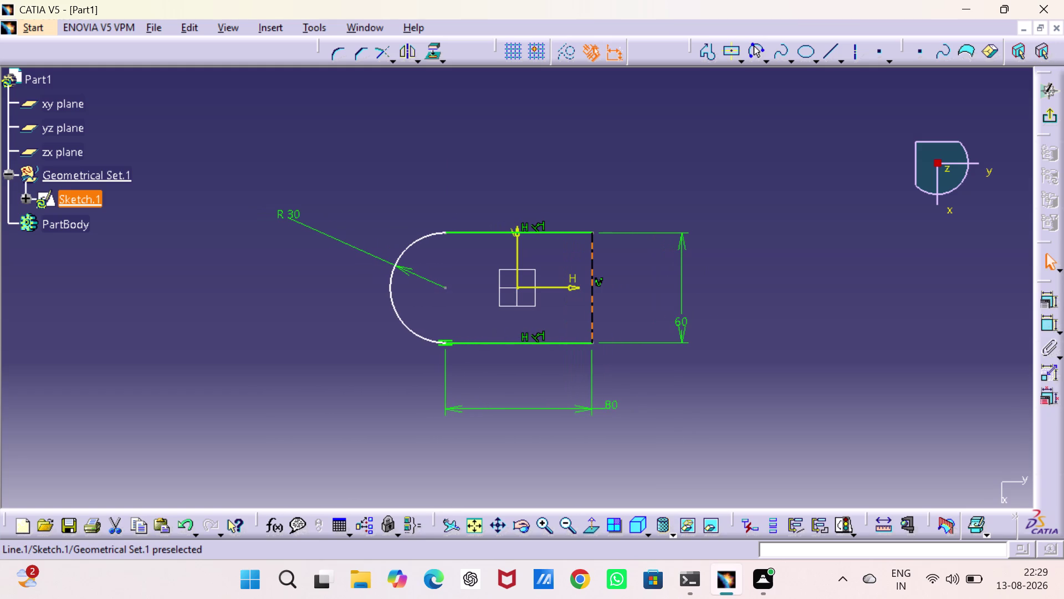
drag(592, 283, 602, 283)
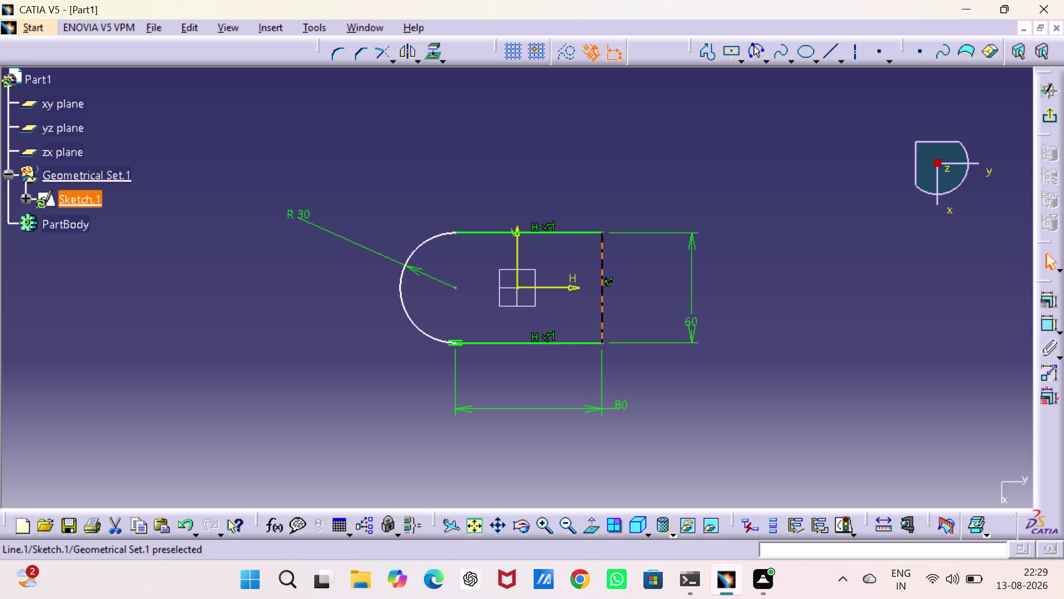
drag(602, 283, 603, 283)
drag(621, 408, 618, 407)
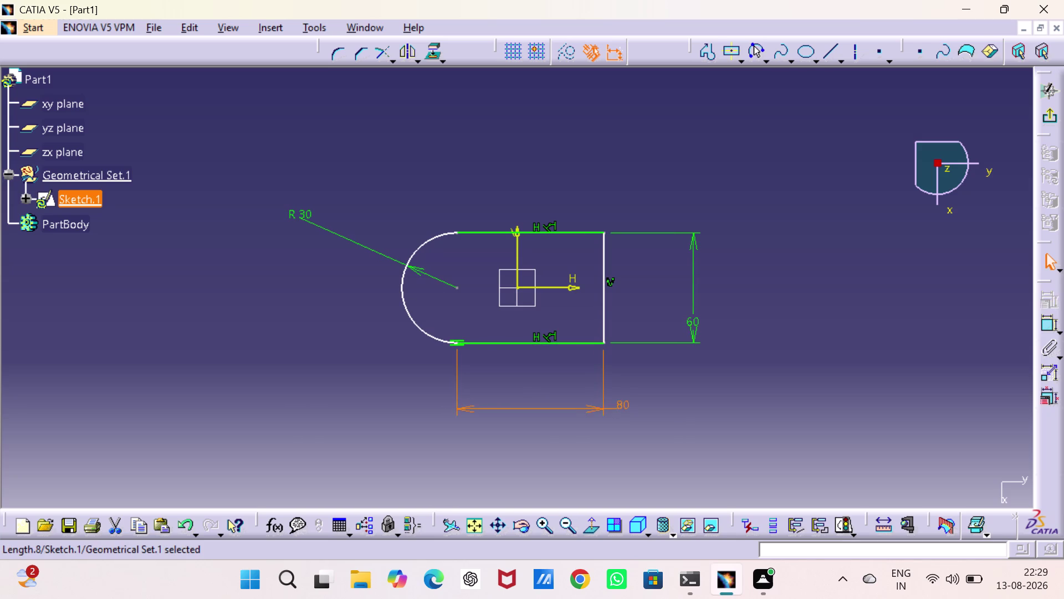
drag(618, 407, 539, 409)
drag(625, 405, 536, 391)
Add a 40 mm distance constraint between the V axis and the right edge.
click(693, 411)
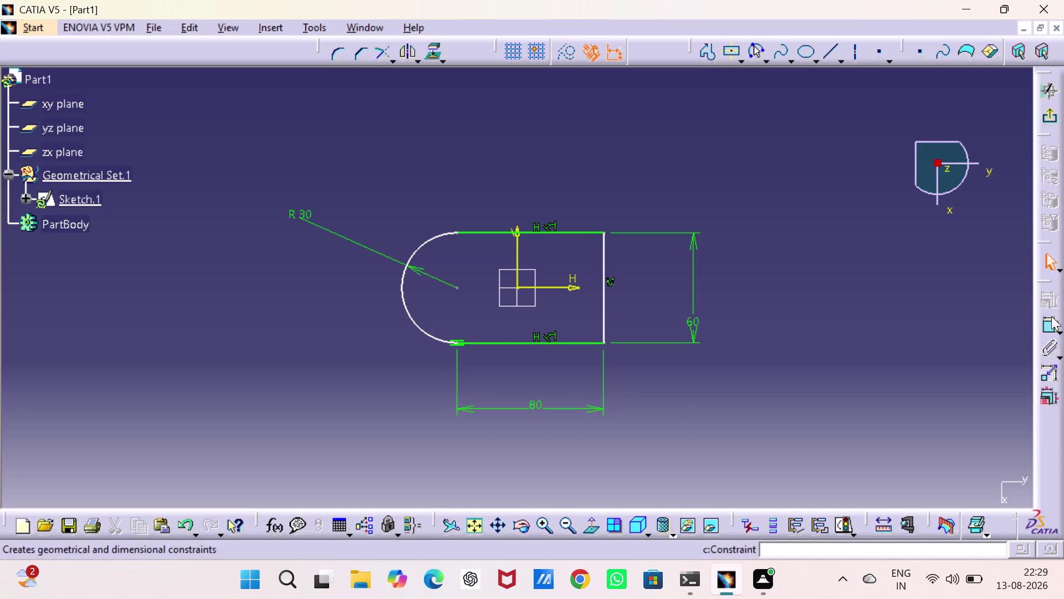
click(1044, 327)
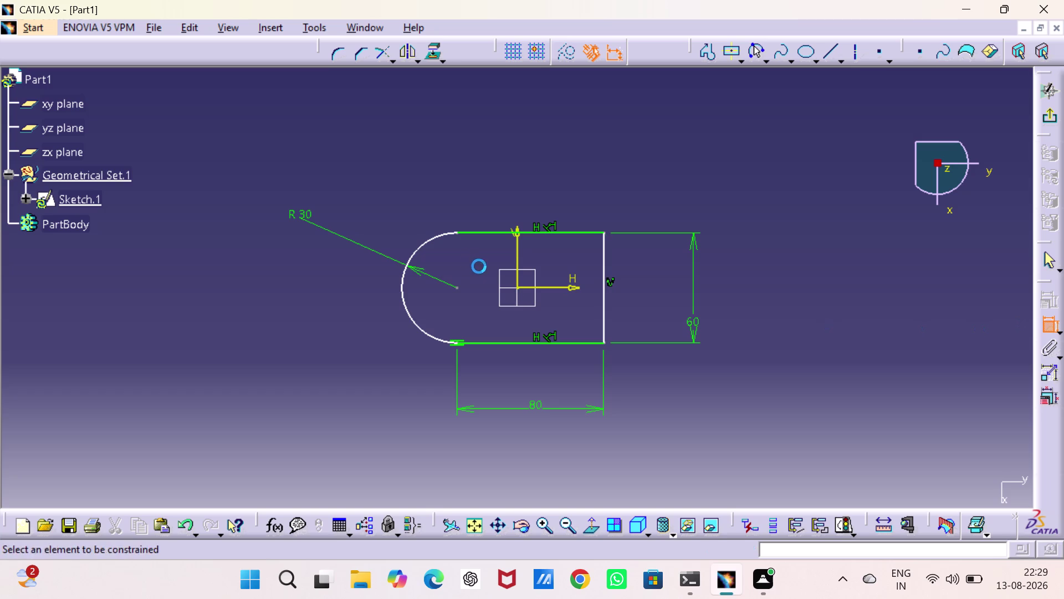
click(516, 286)
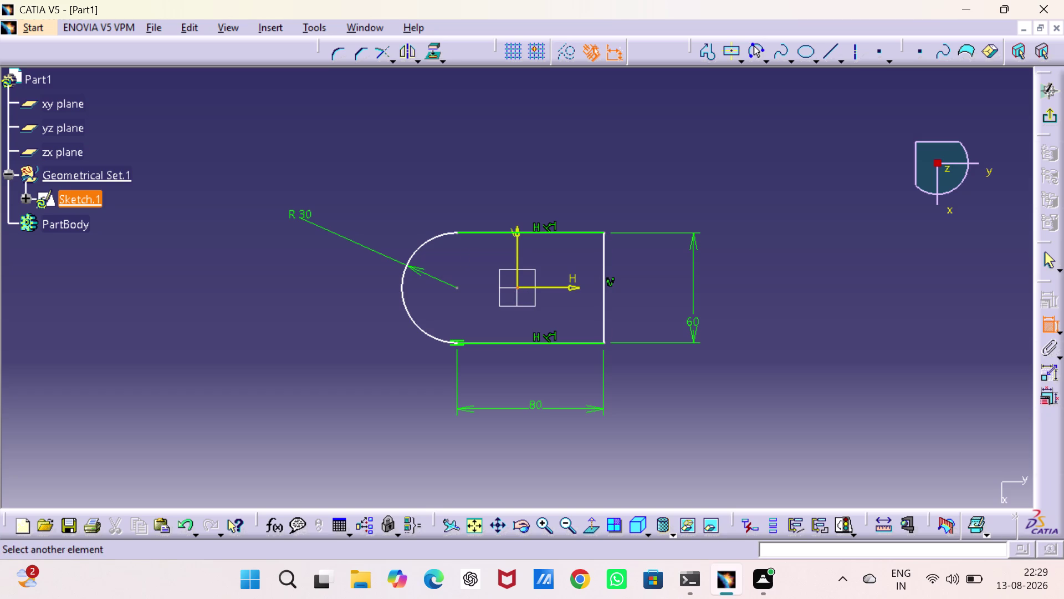
click(604, 299)
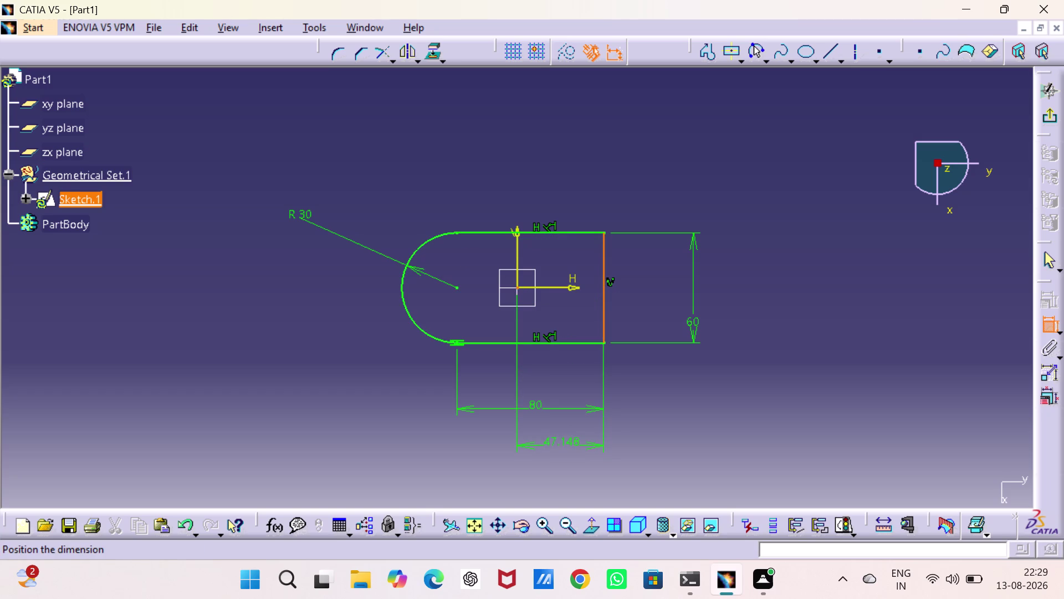
click(562, 445)
double_click(559, 440)
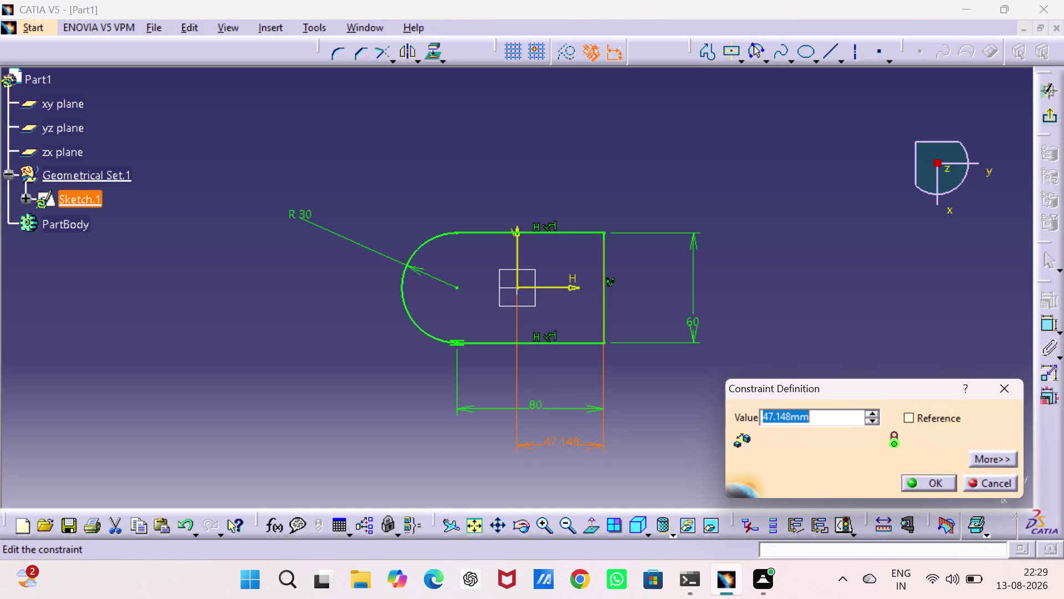
key(4)
key(0)
key(Return)
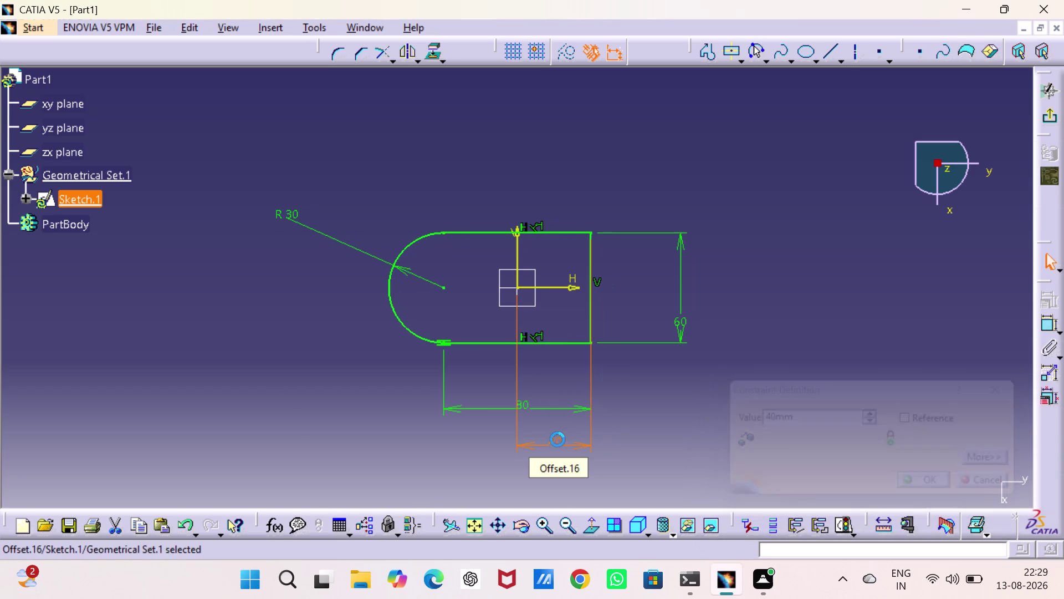
click(815, 324)
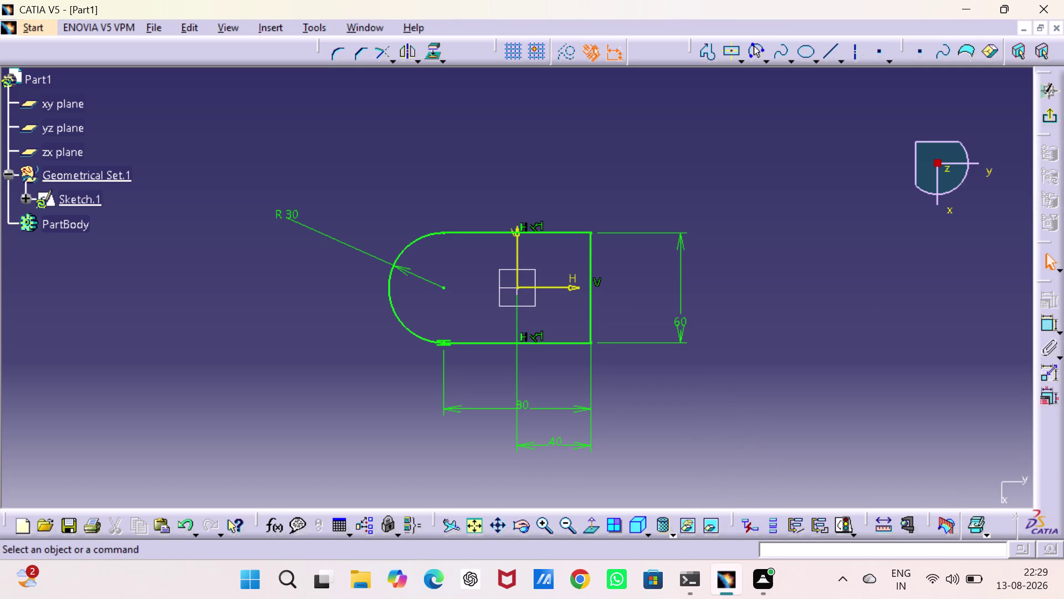
click(1048, 120)
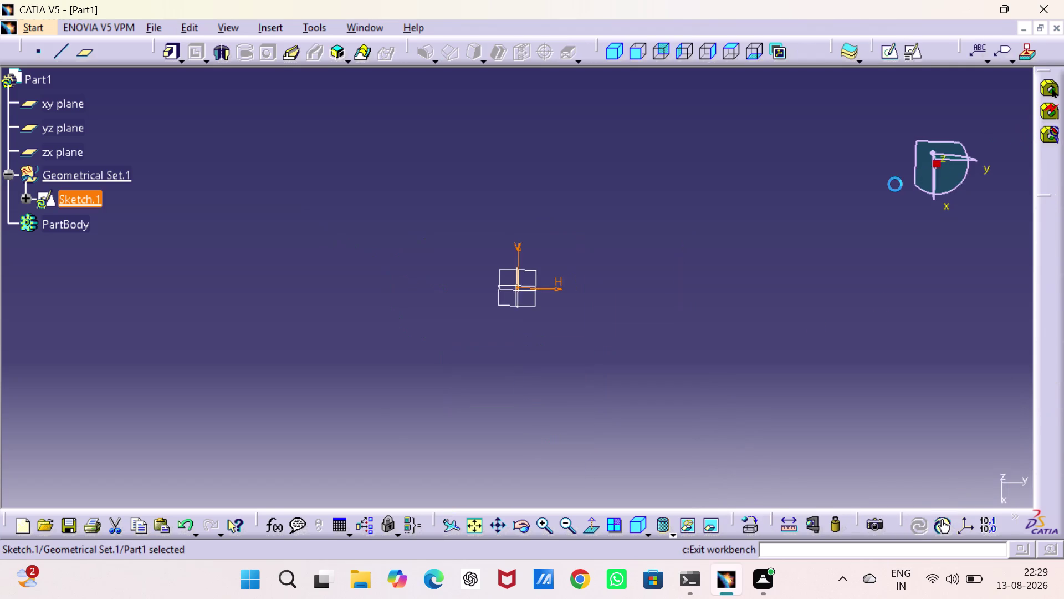
Exit the Sketcher and pad Sketch.1 20 mm as Pad.1.
click(172, 62)
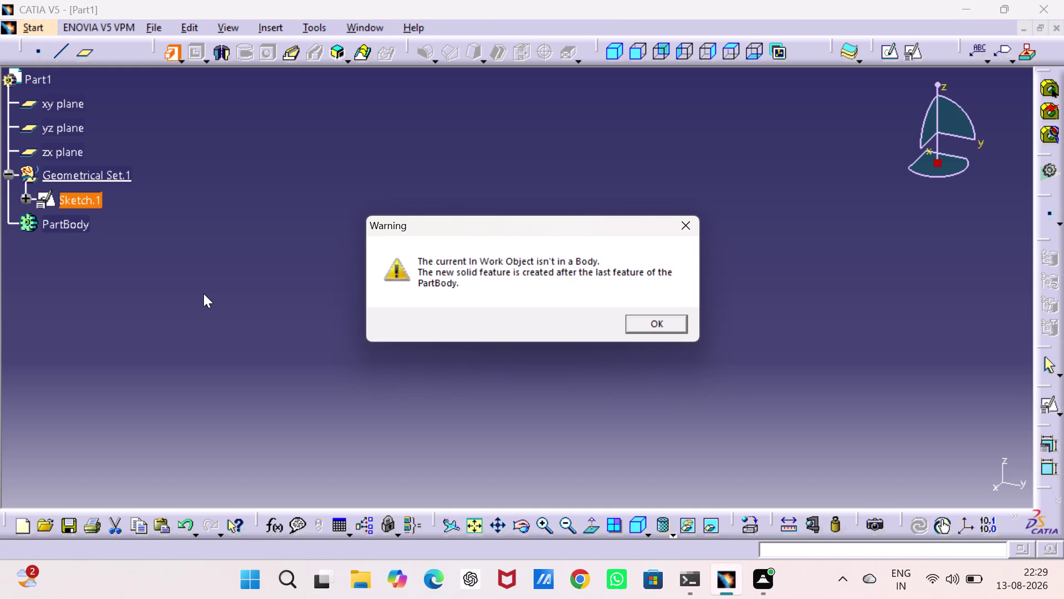
click(677, 324)
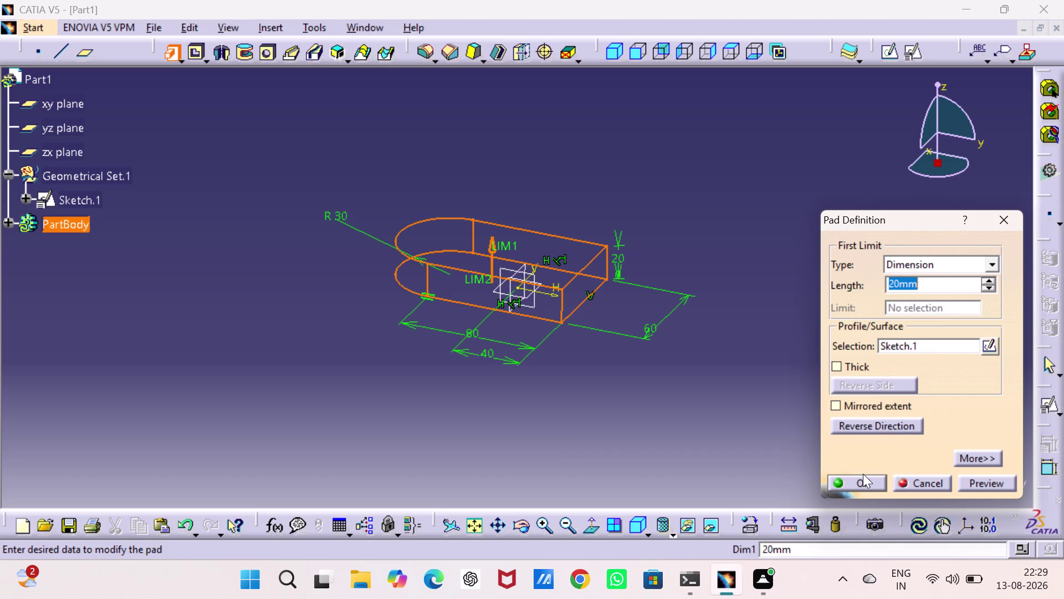
click(862, 482)
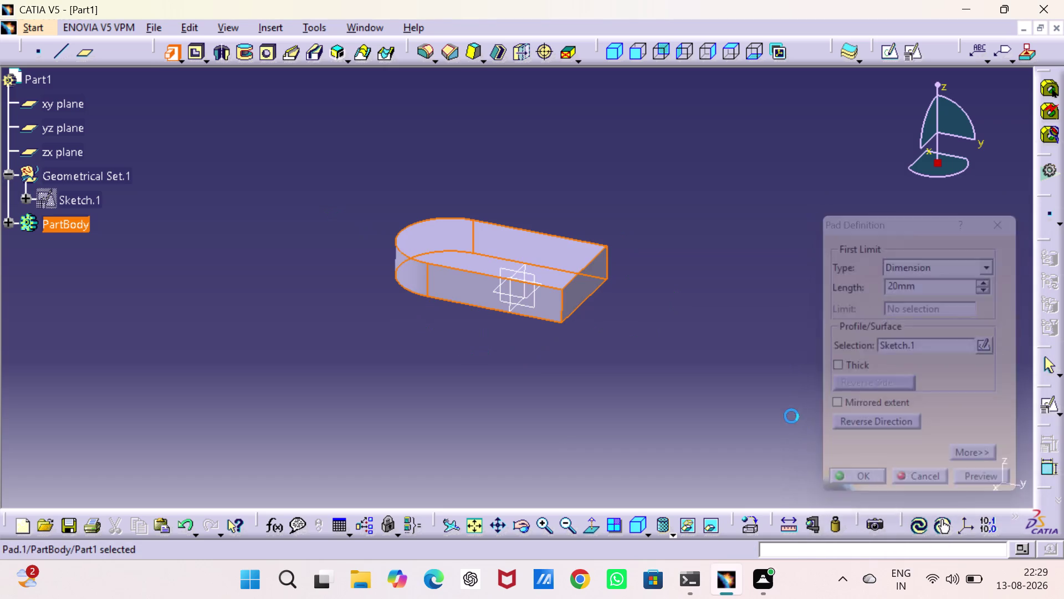
click(764, 274)
click(533, 254)
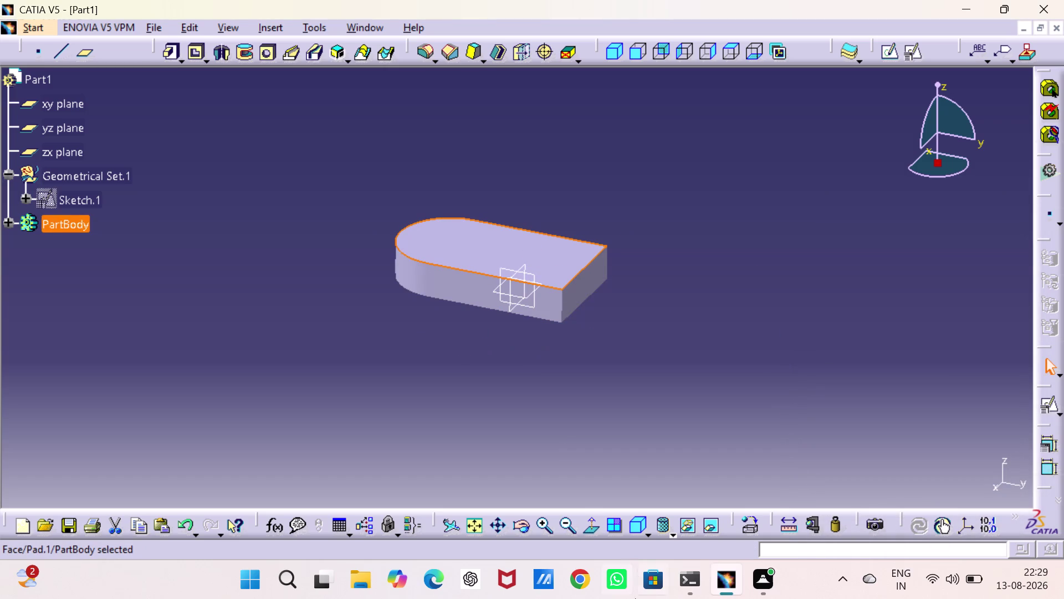
Try the without-smooth-edges and hidden-edges display modes, ending on Shading with Edges.
click(673, 526)
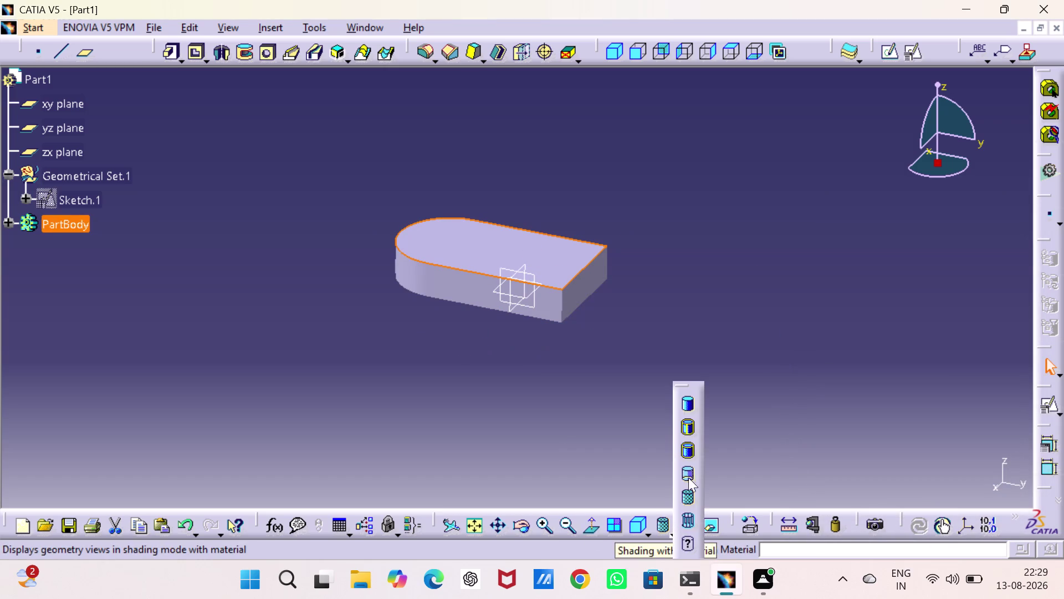
click(697, 418)
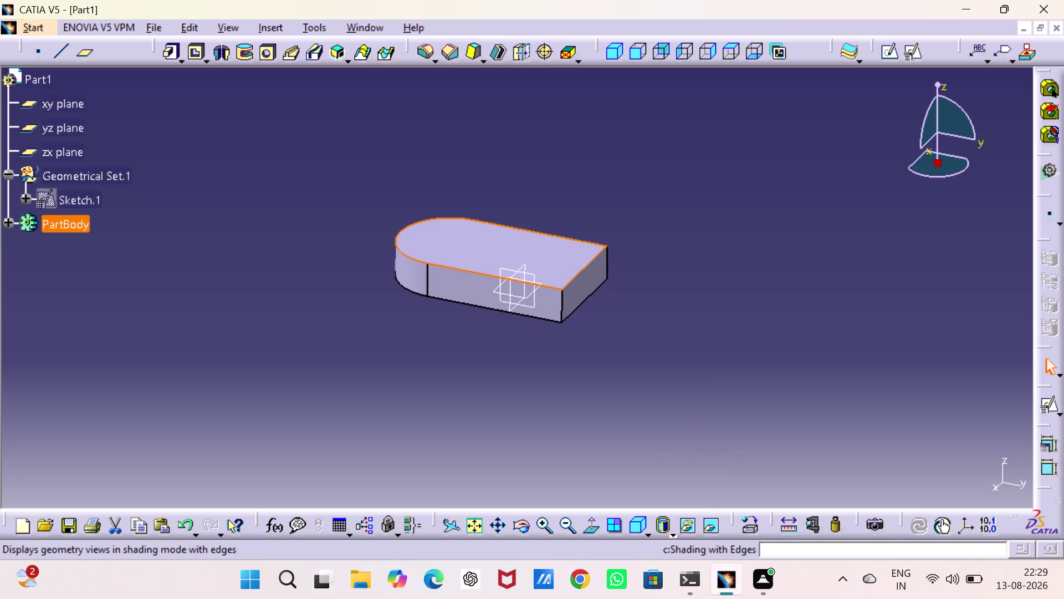
click(685, 432)
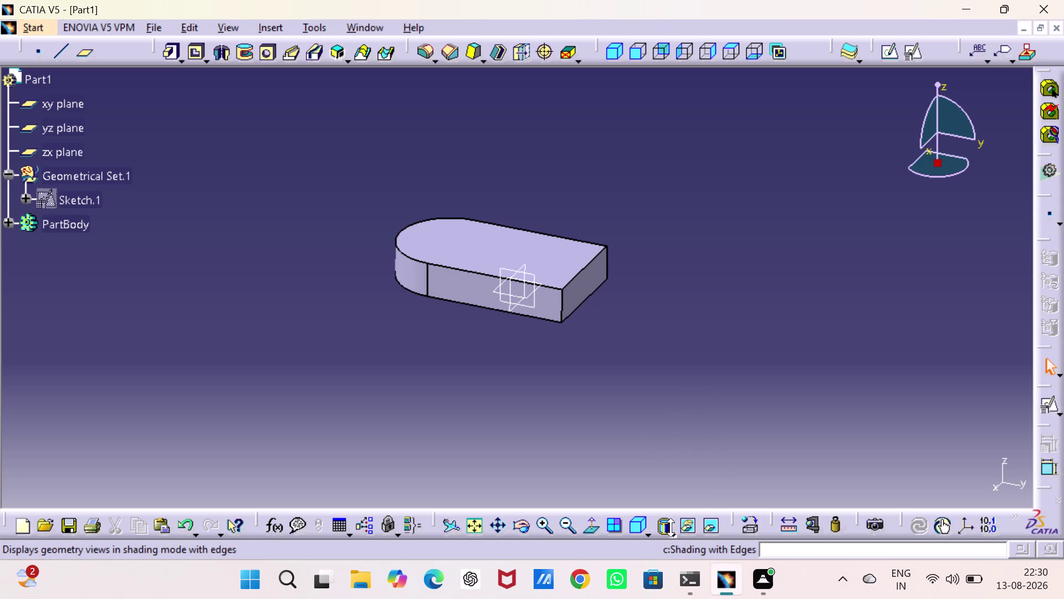
click(671, 527)
click(687, 449)
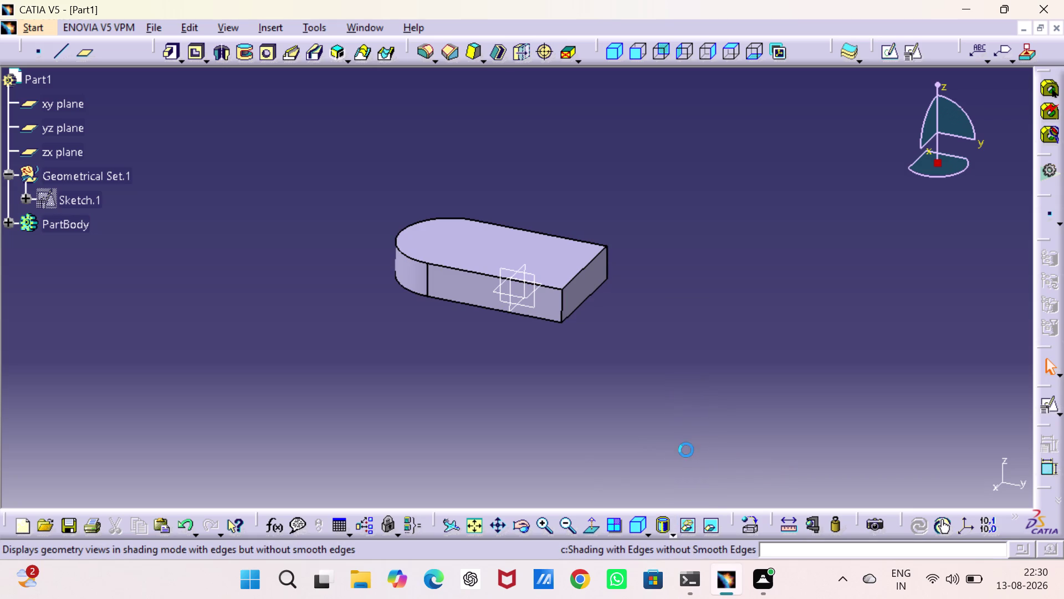
click(669, 407)
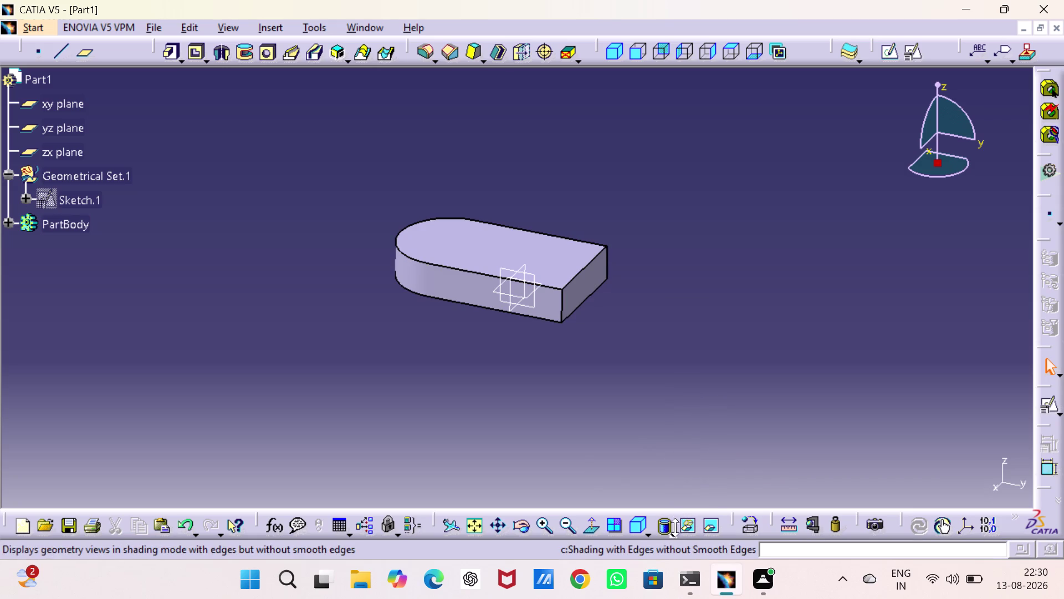
click(674, 532)
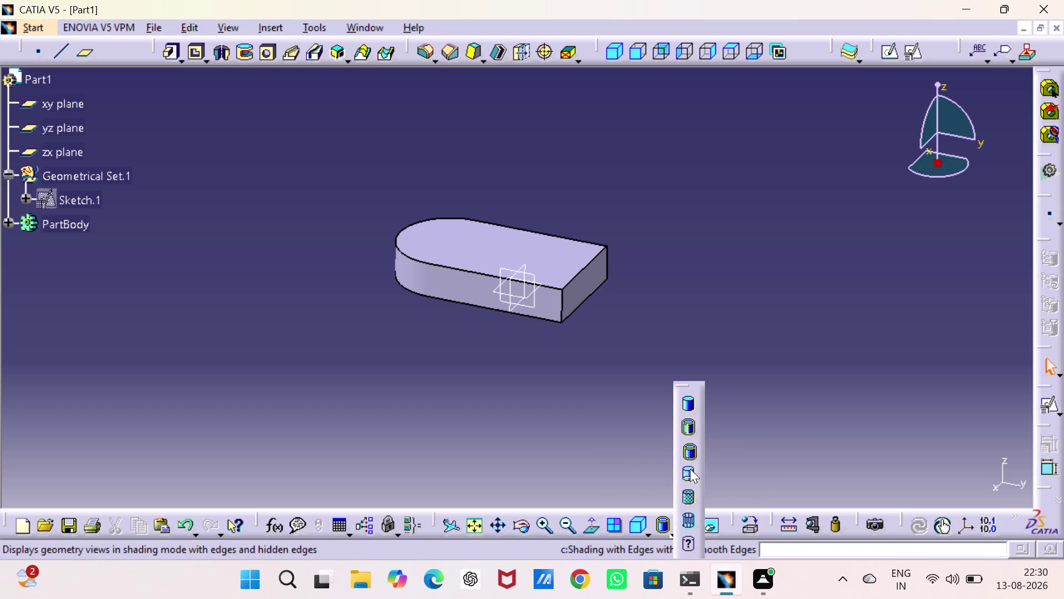
click(688, 428)
click(670, 388)
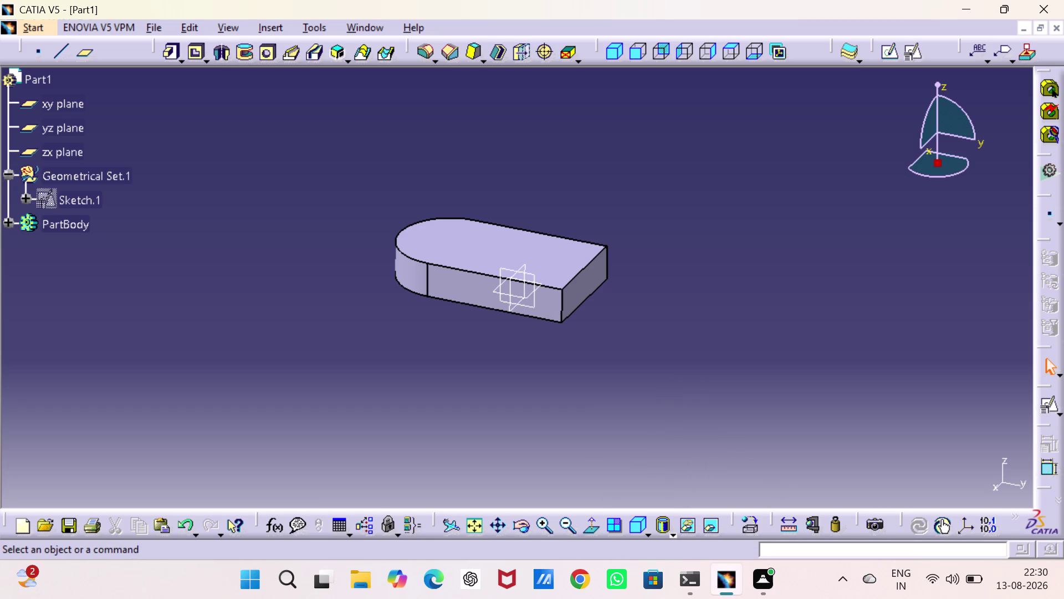
click(474, 238)
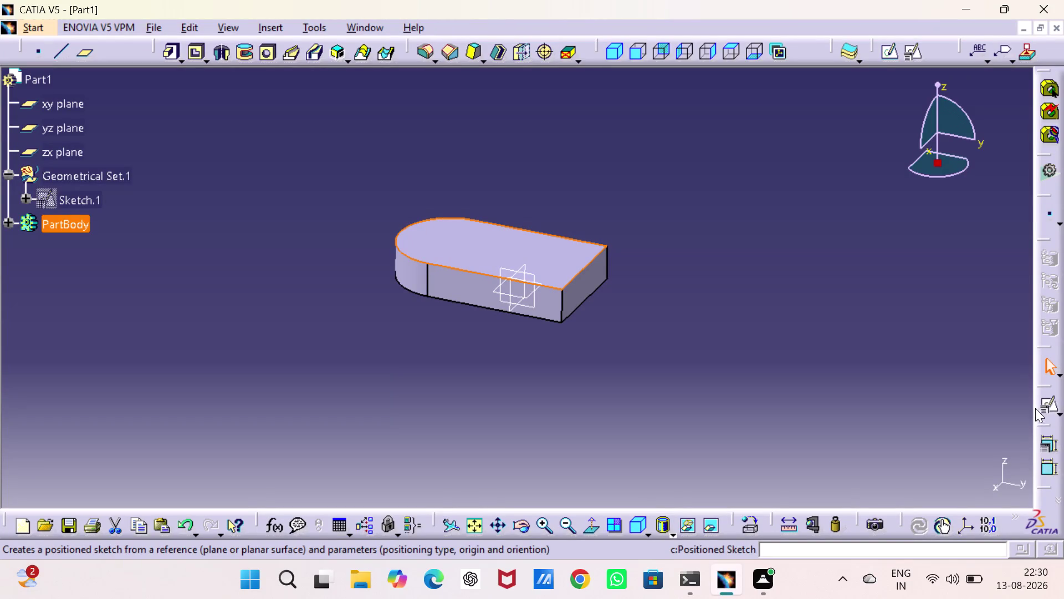
Create a positioned sketch on the plate's top face with Swap ticked.
click(916, 57)
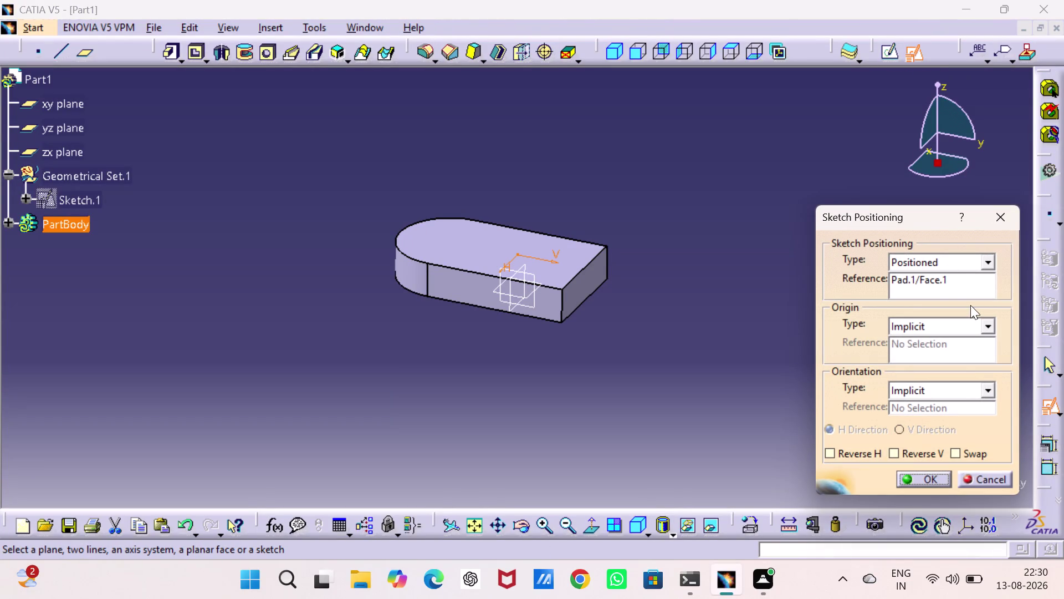
click(958, 453)
click(897, 446)
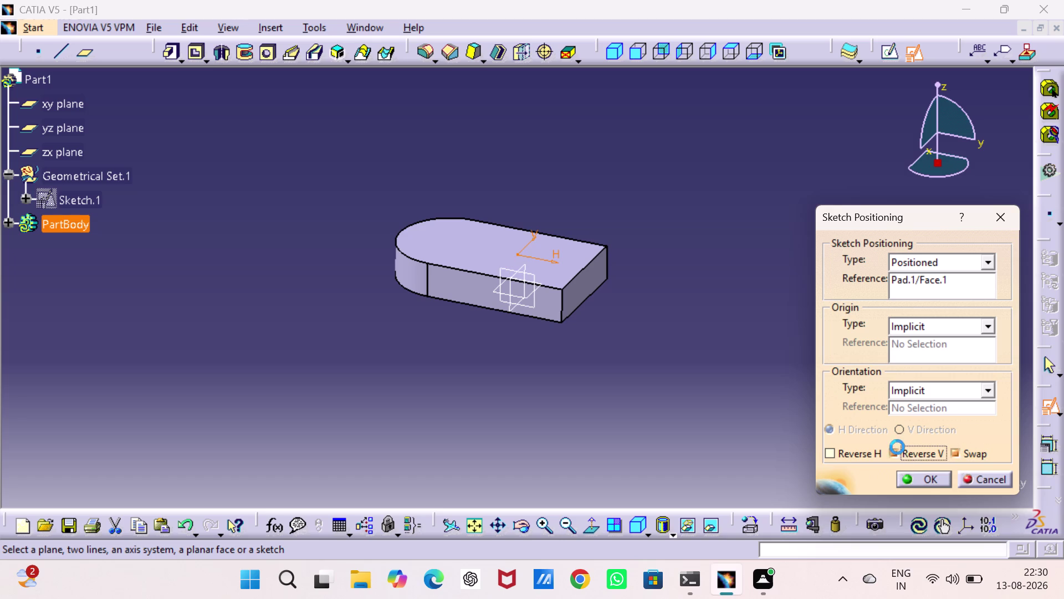
click(924, 478)
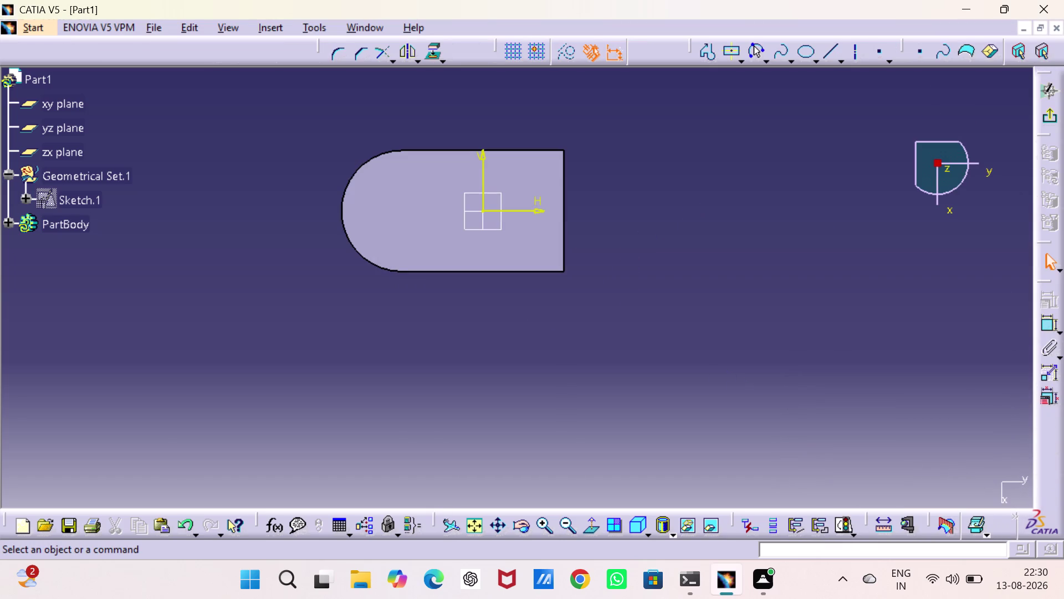
Select the top, right and bottom straight edges of the face.
middle_drag(597, 193, 689, 259)
click(716, 188)
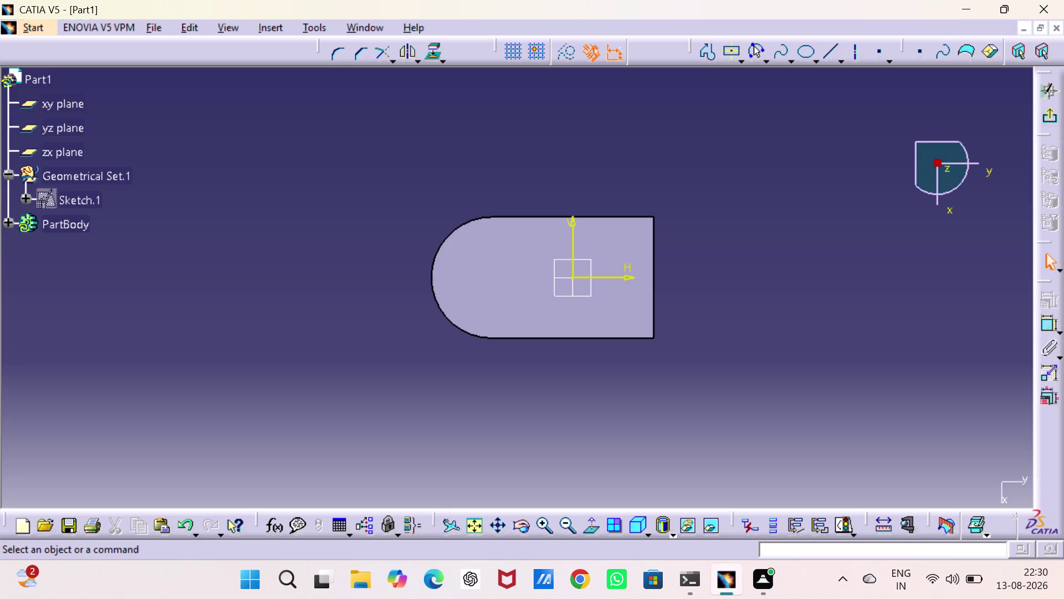
click(650, 249)
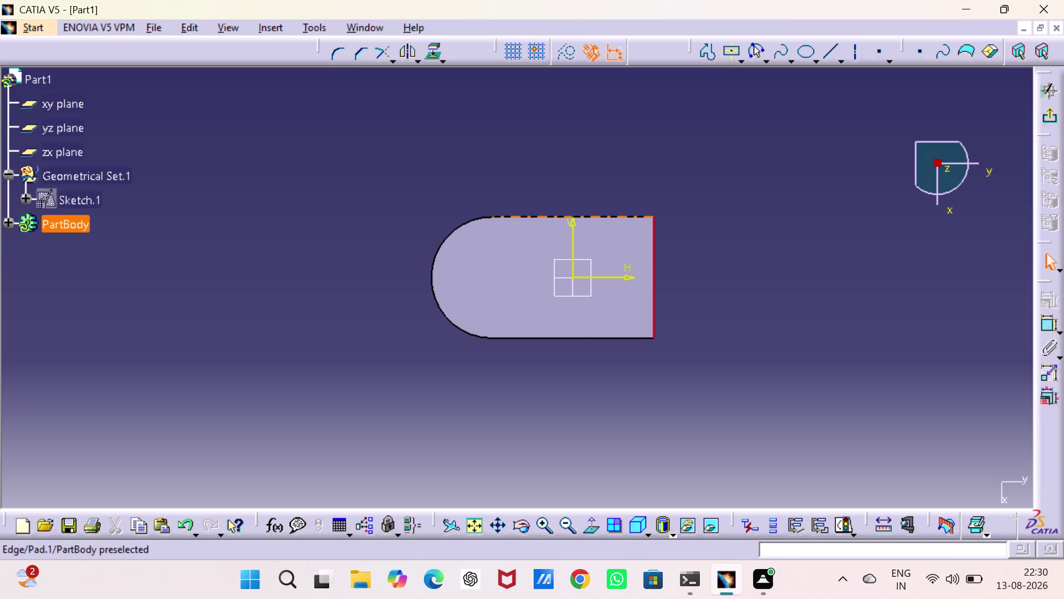
click(634, 215)
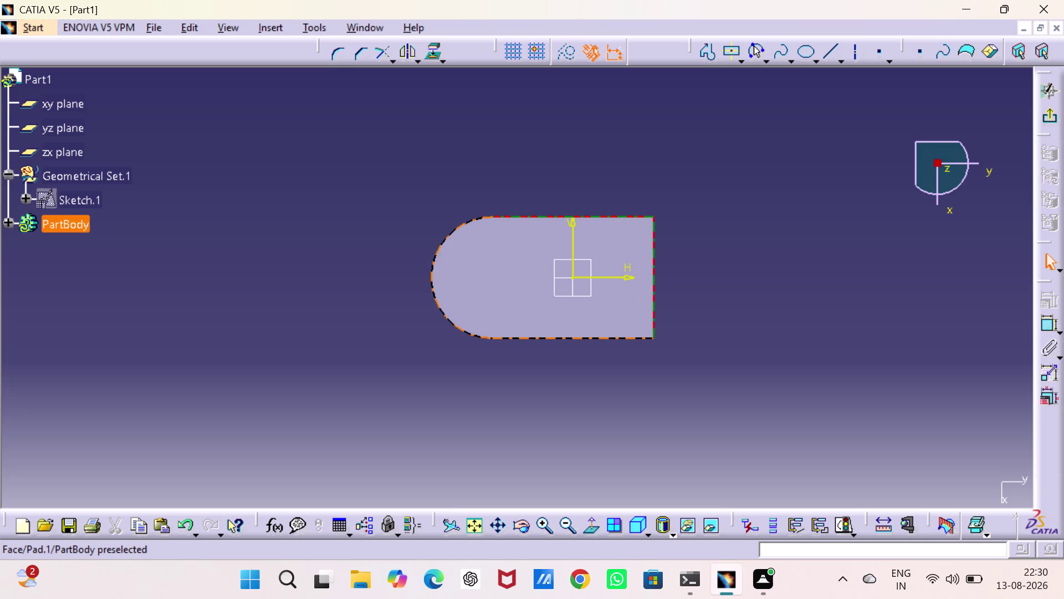
click(634, 342)
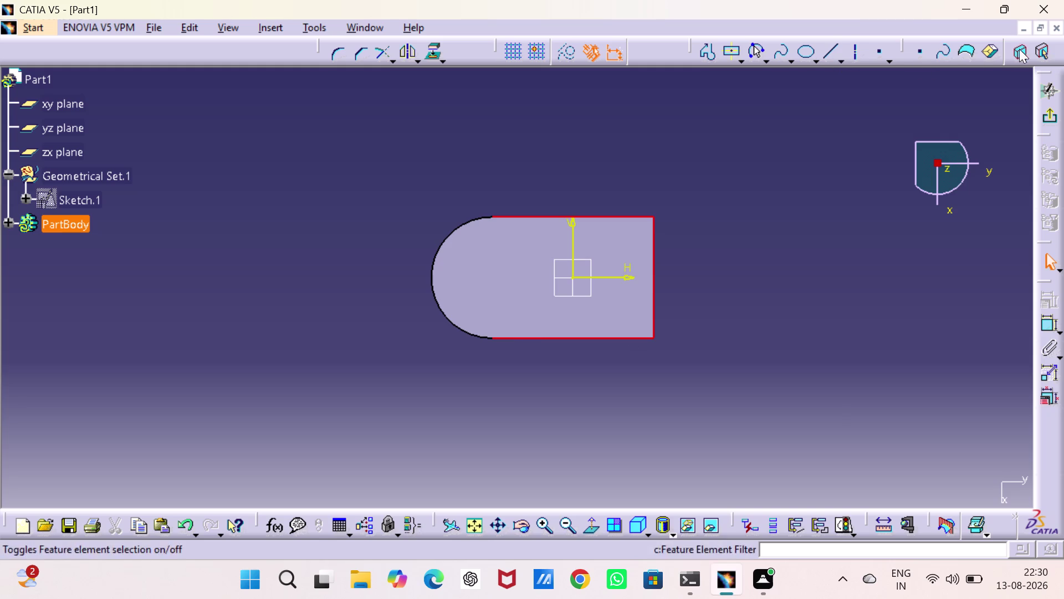
click(430, 54)
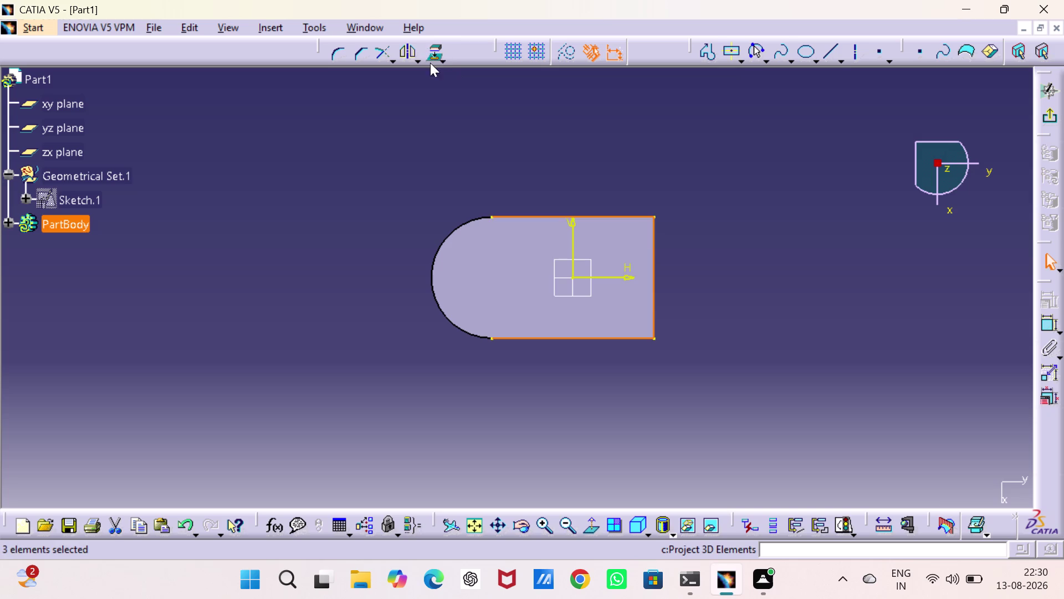
Project the three selected edges and draw a two-corner rectangle at the bottom-right corner.
click(727, 179)
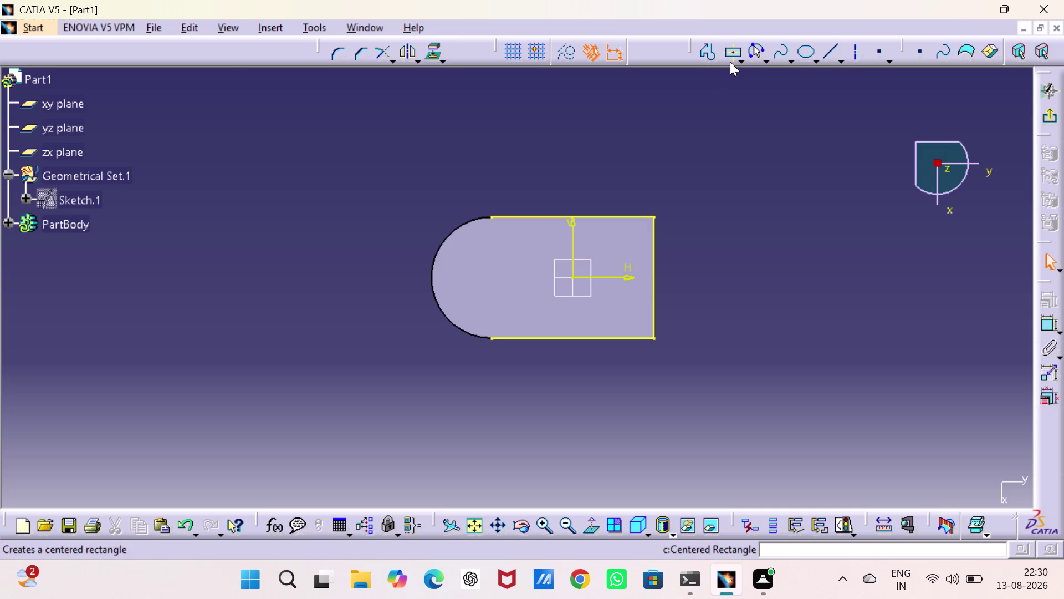
click(730, 60)
click(741, 60)
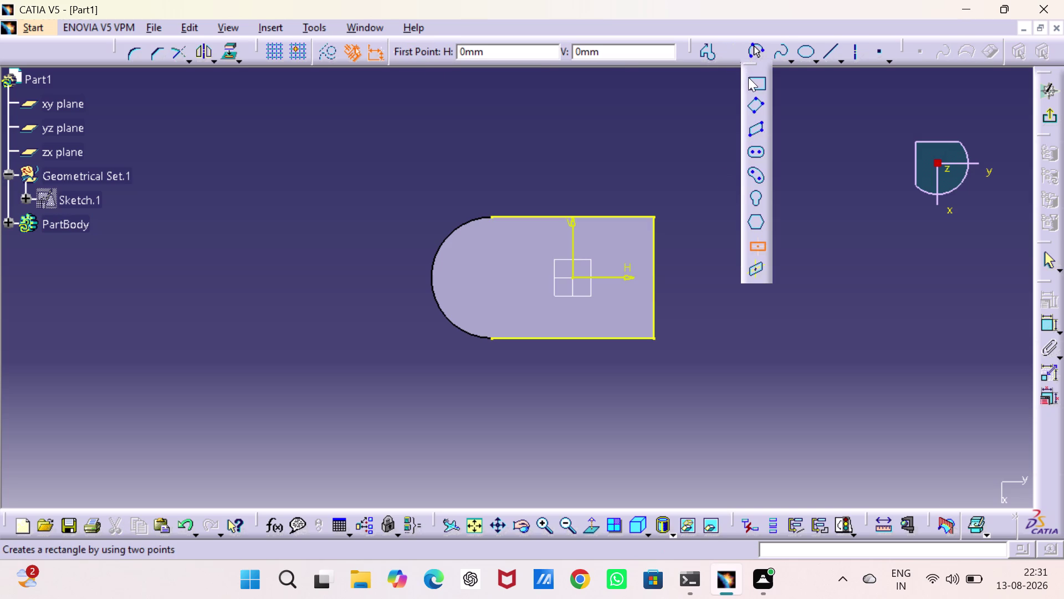
click(749, 79)
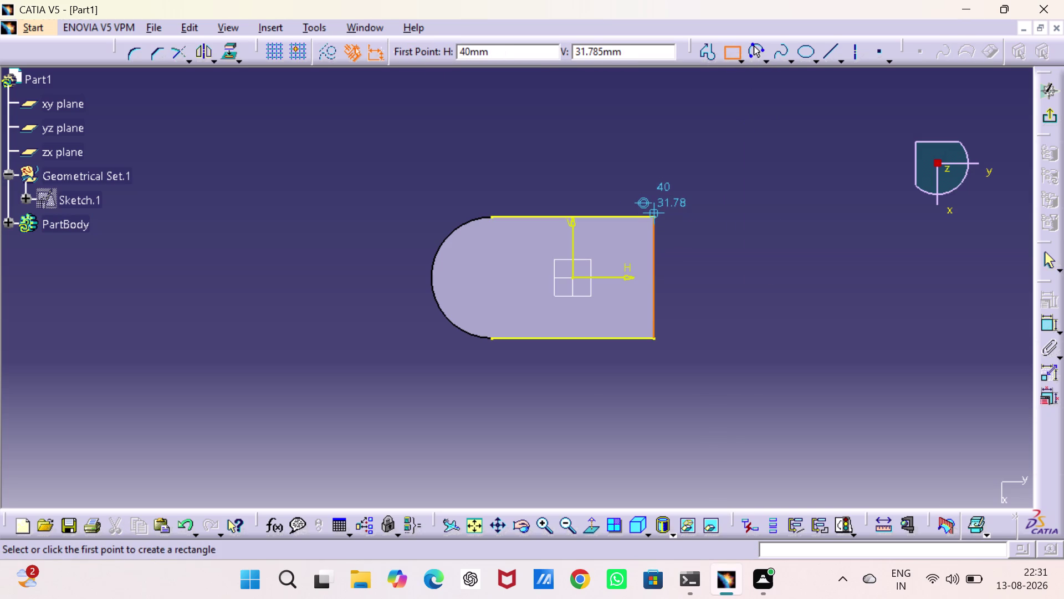
click(655, 341)
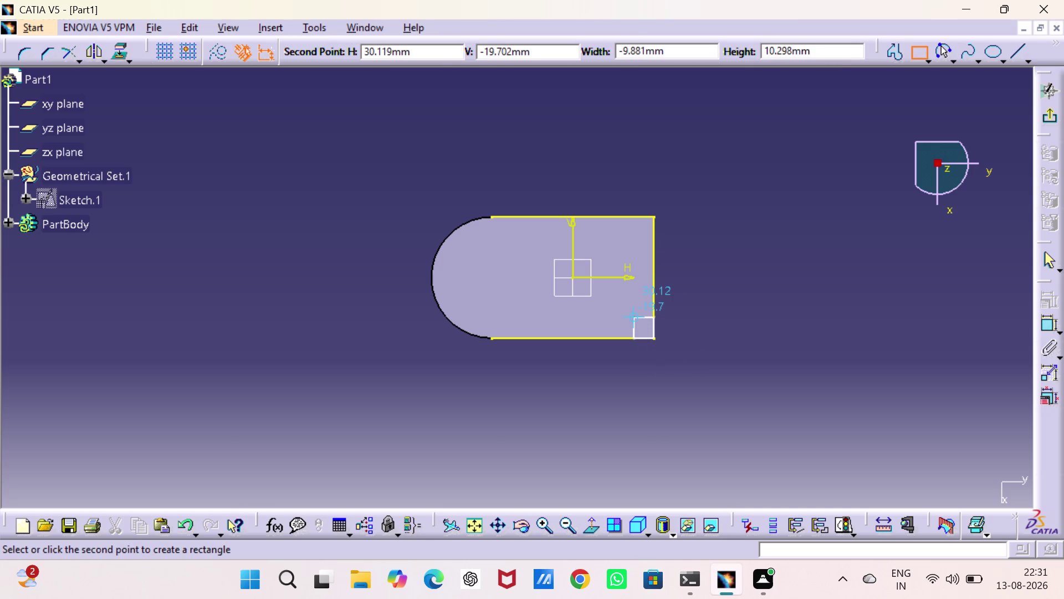
click(625, 313)
click(721, 211)
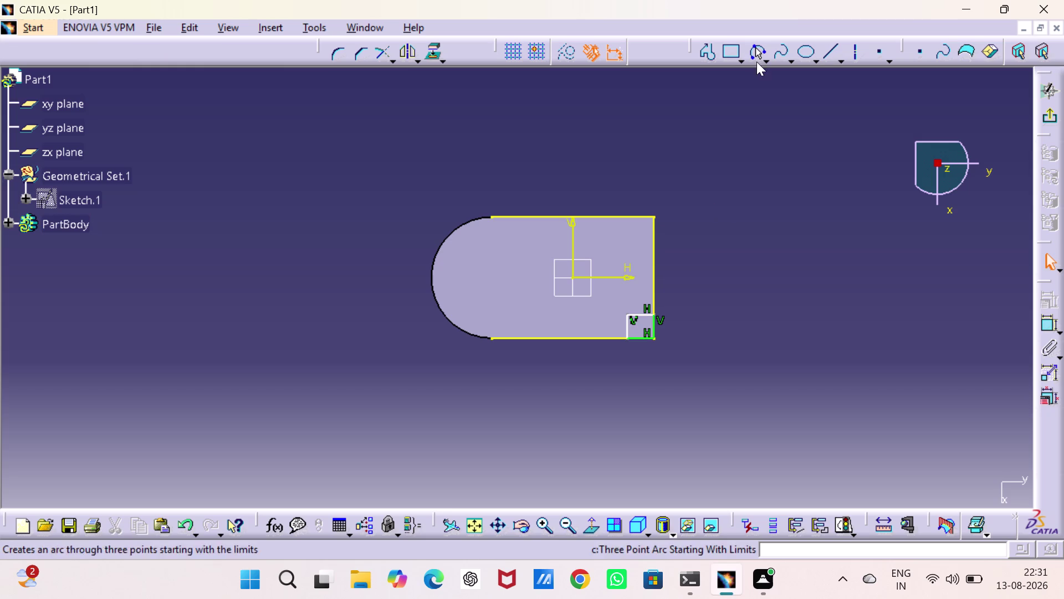
Draw another two-corner rectangle at the top-right corner of the projected outline.
click(728, 50)
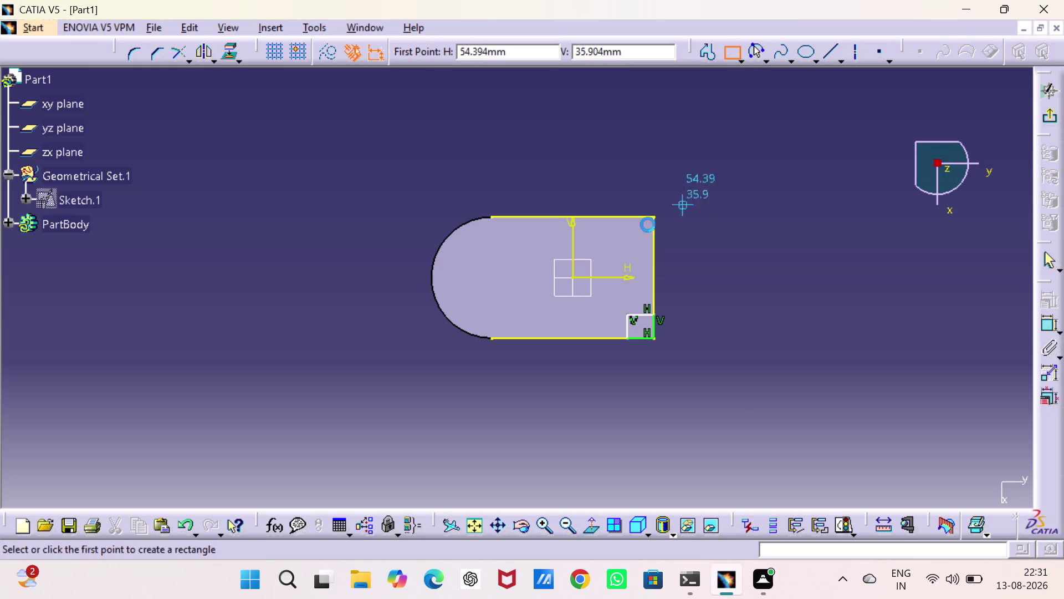
click(656, 215)
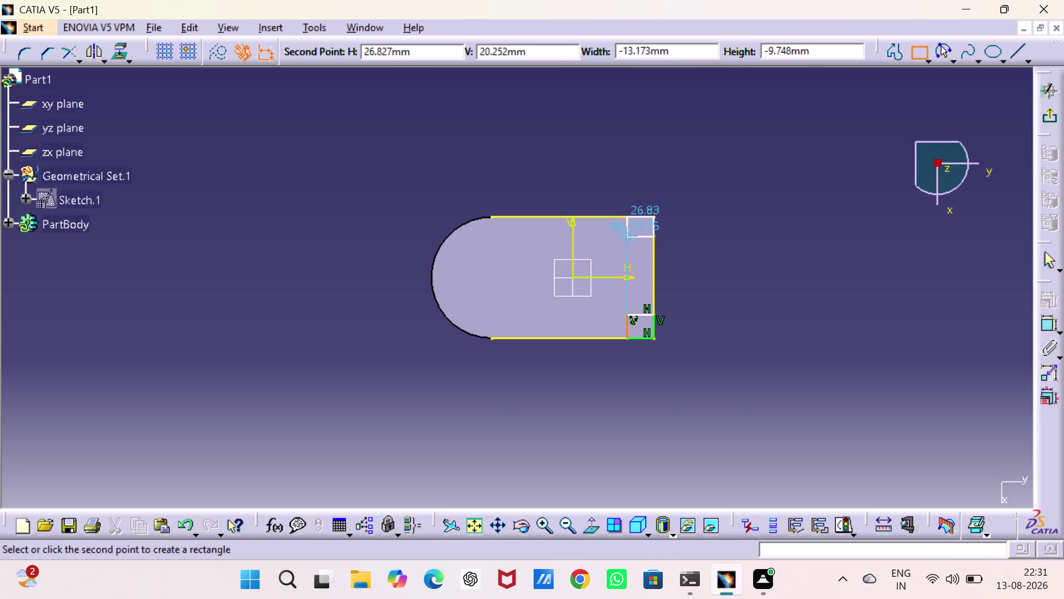
click(625, 236)
click(810, 279)
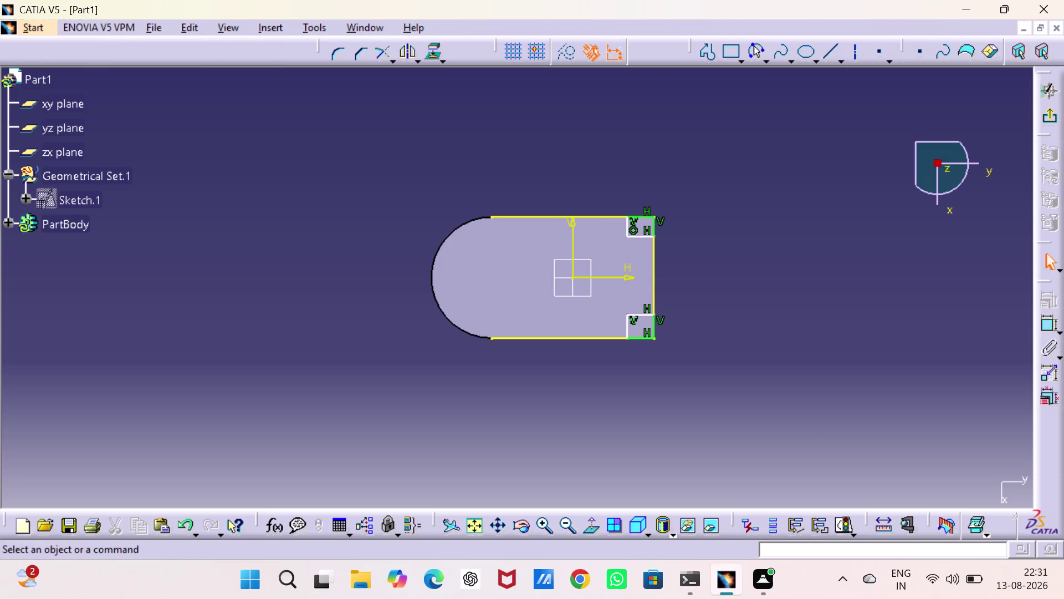
click(1048, 321)
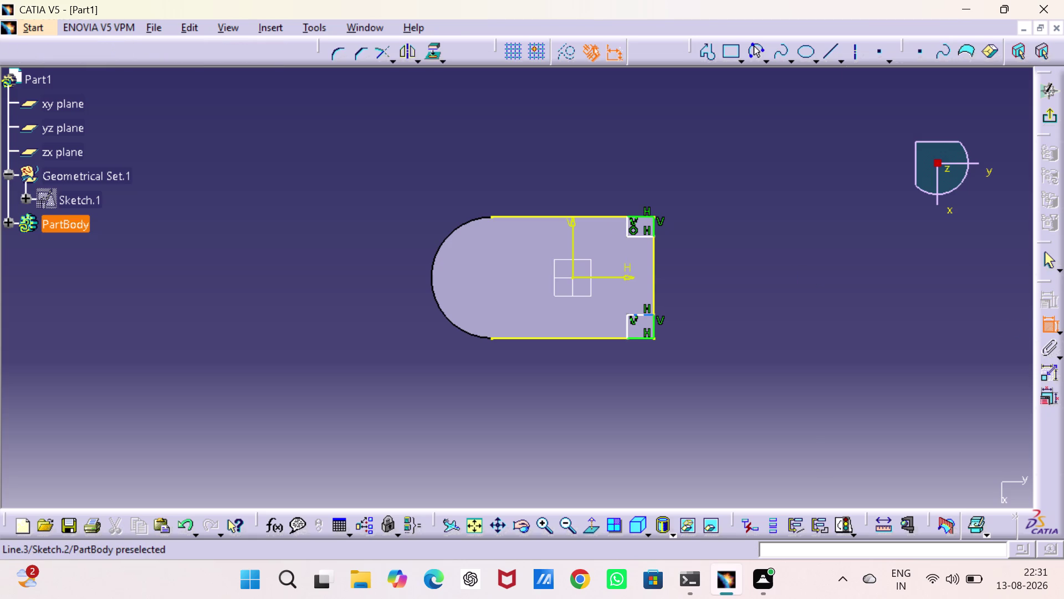
Dimension the bottom-right rectangle's horizontal edge to 5 mm.
click(639, 315)
click(634, 374)
double_click(634, 374)
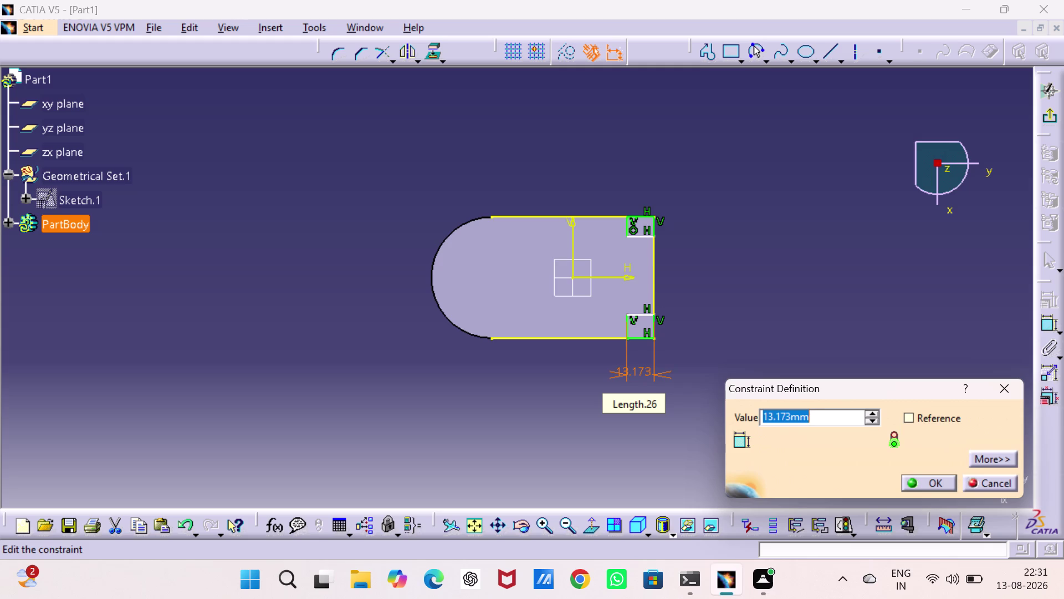
key(5)
key(Return)
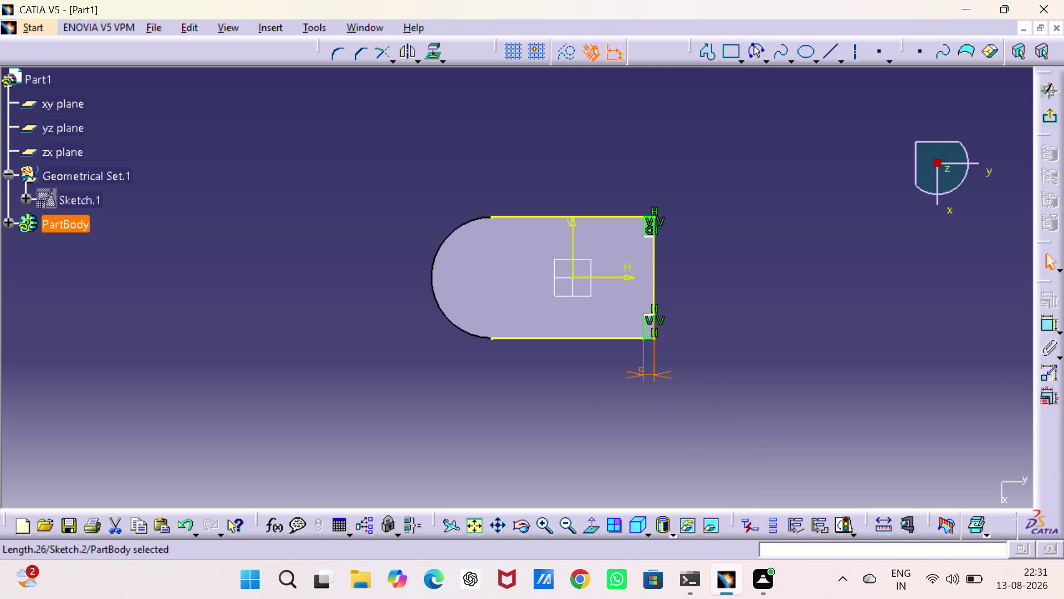
Add a 5 mm vertical dimension at the bottom-right corner.
click(1041, 322)
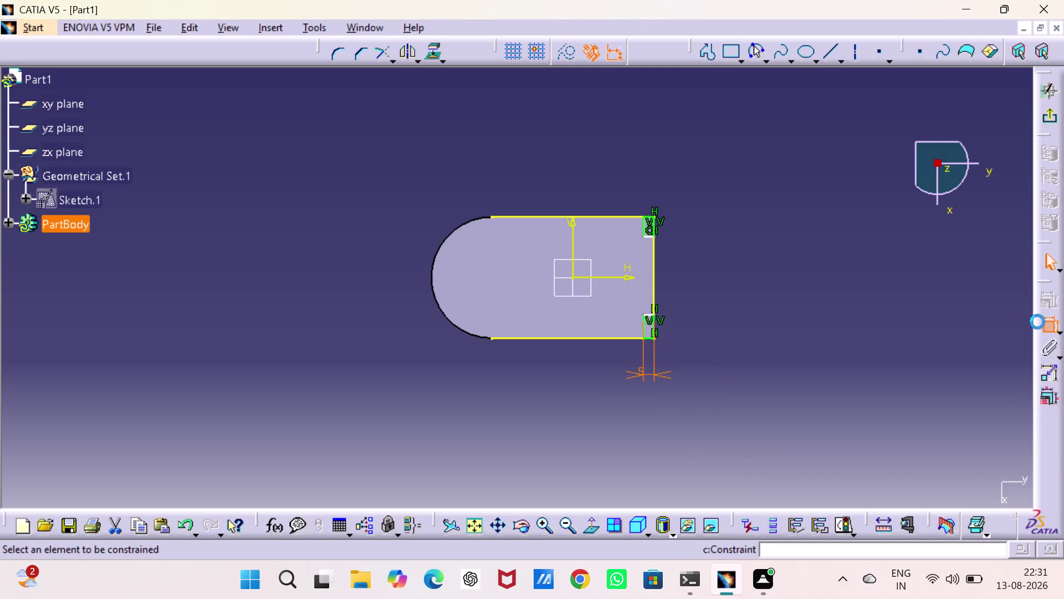
click(655, 325)
click(725, 332)
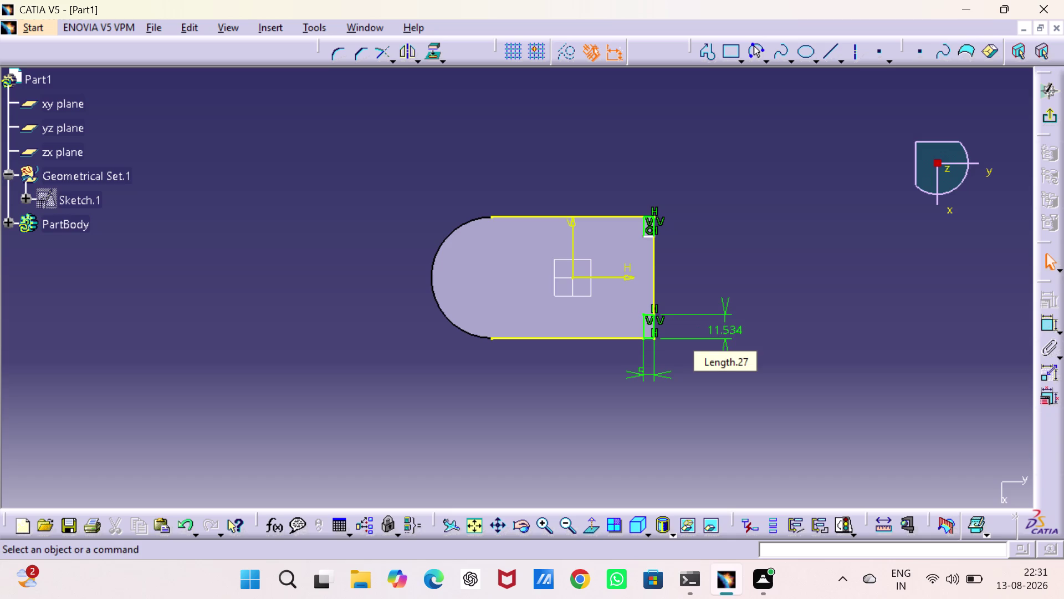
key(5)
key(Return)
click(549, 321)
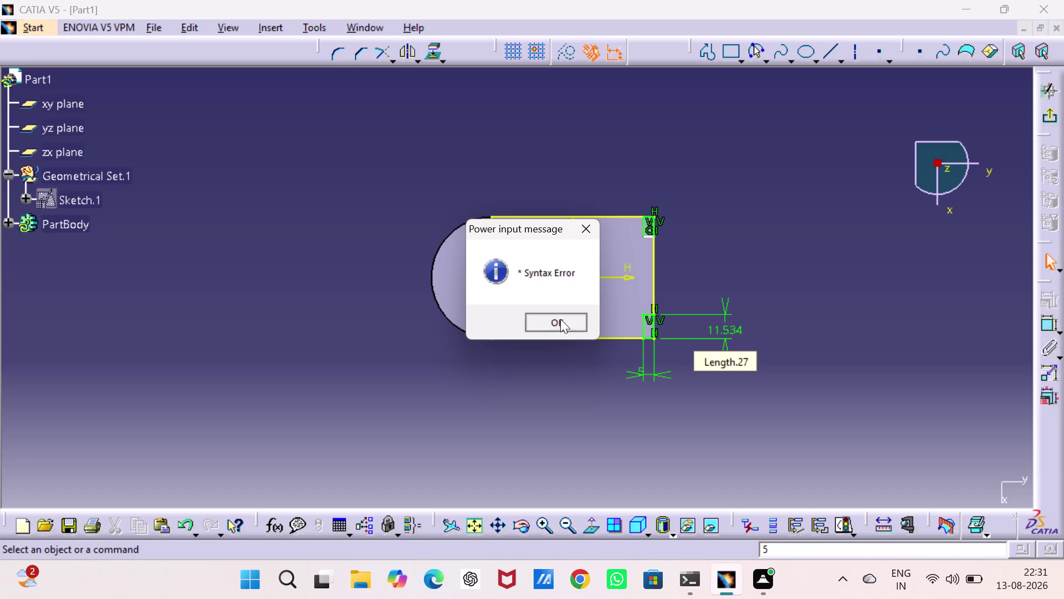
double_click(723, 326)
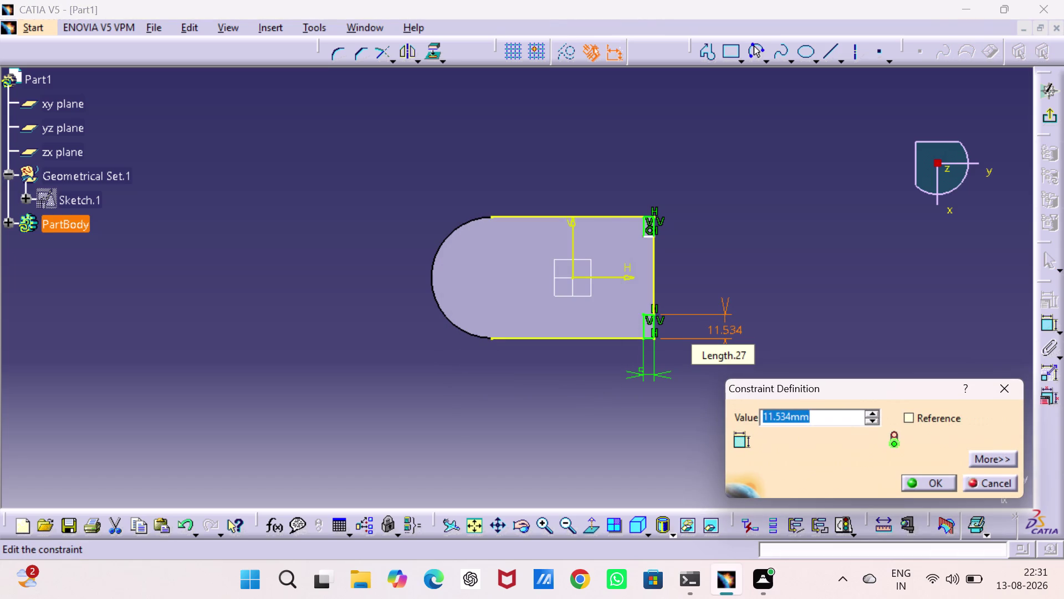
key(5)
key(Return)
click(755, 278)
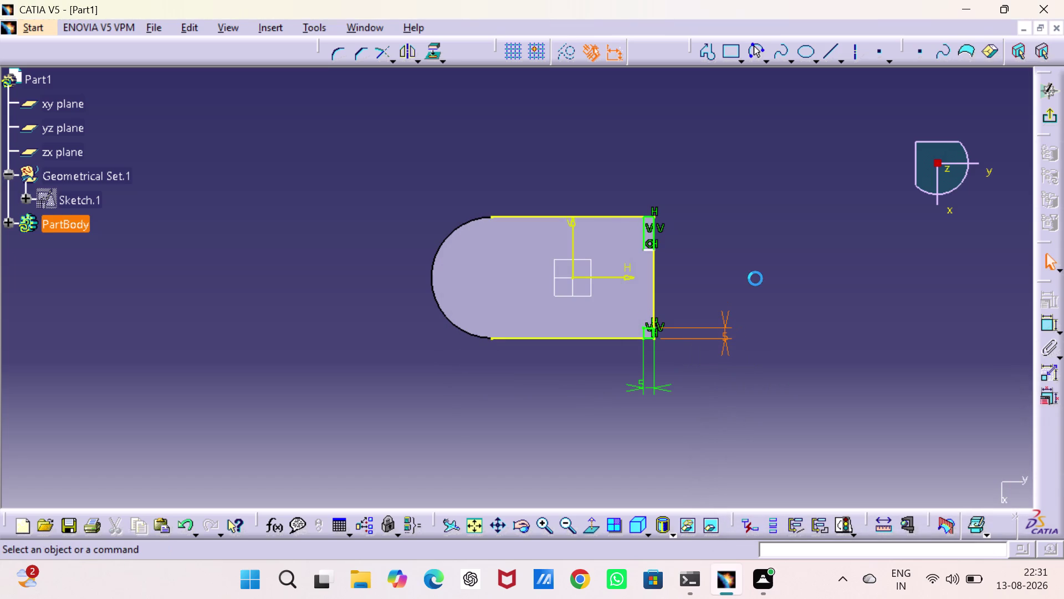
Add a 5 mm vertical dimension at the top-right corner.
click(1045, 317)
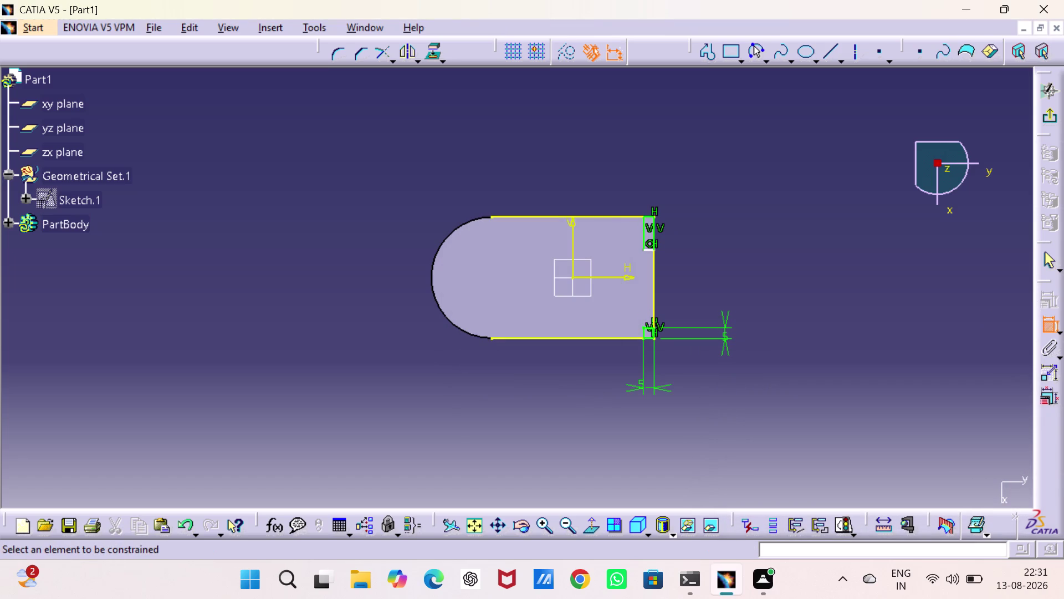
click(652, 236)
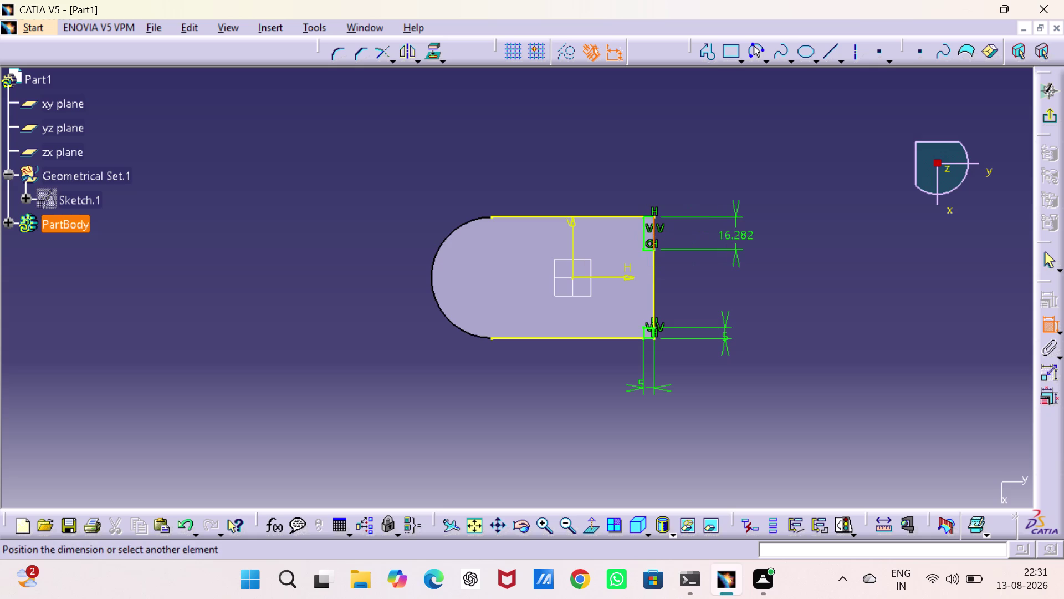
click(744, 238)
double_click(745, 239)
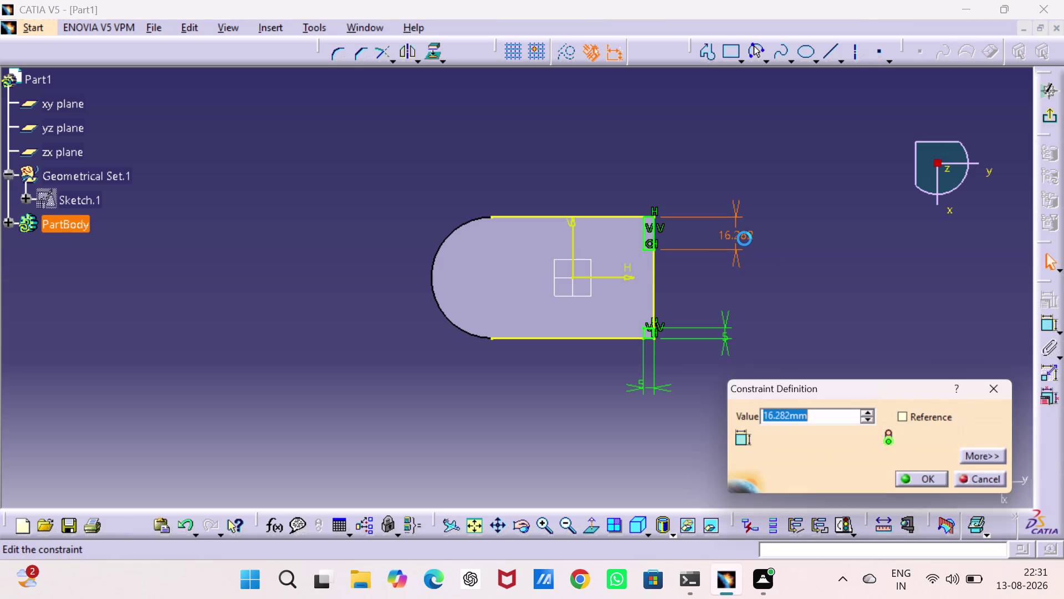
key(5)
key(Return)
click(816, 273)
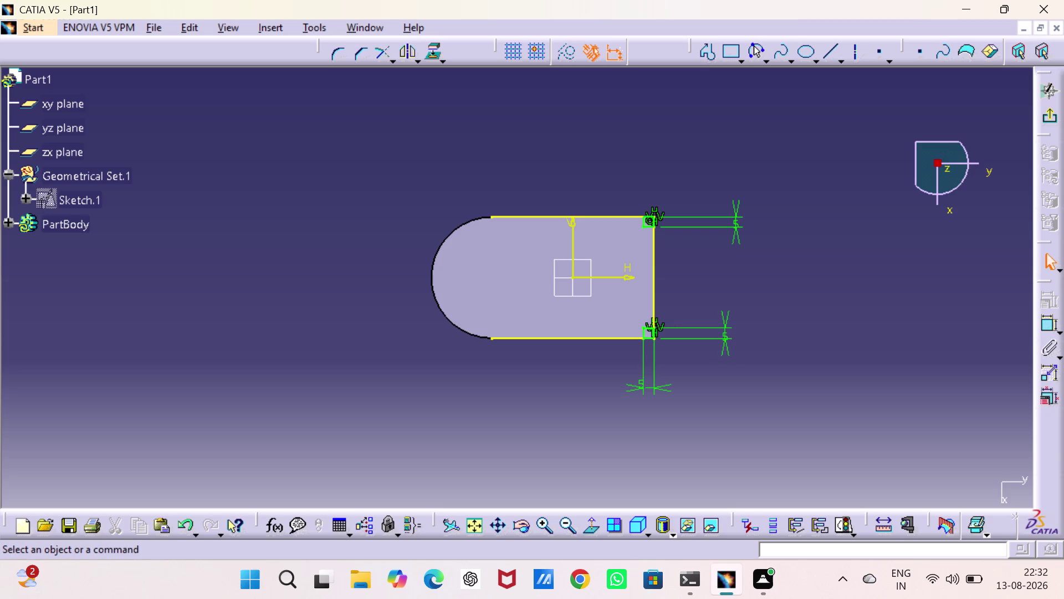
Choose a trimming option and zoom in on the bottom-right corner pieces.
click(391, 63)
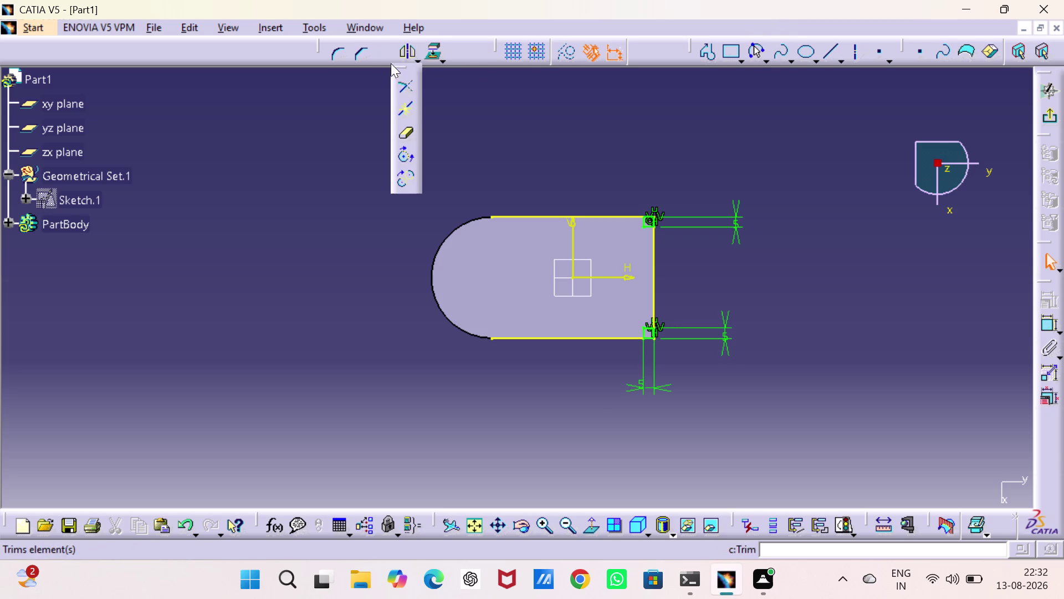
click(409, 134)
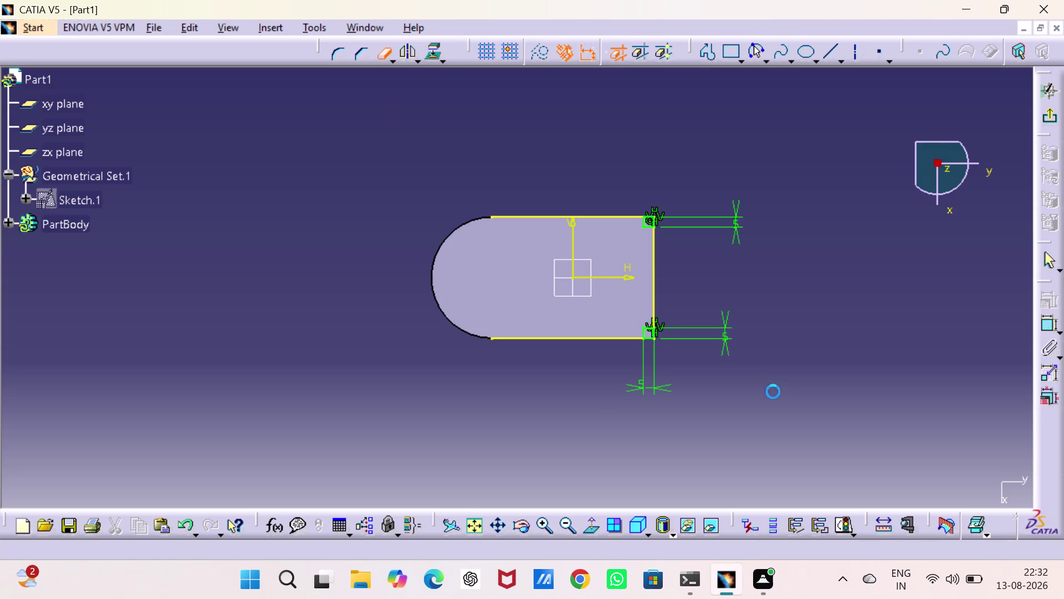
triple_click(543, 525)
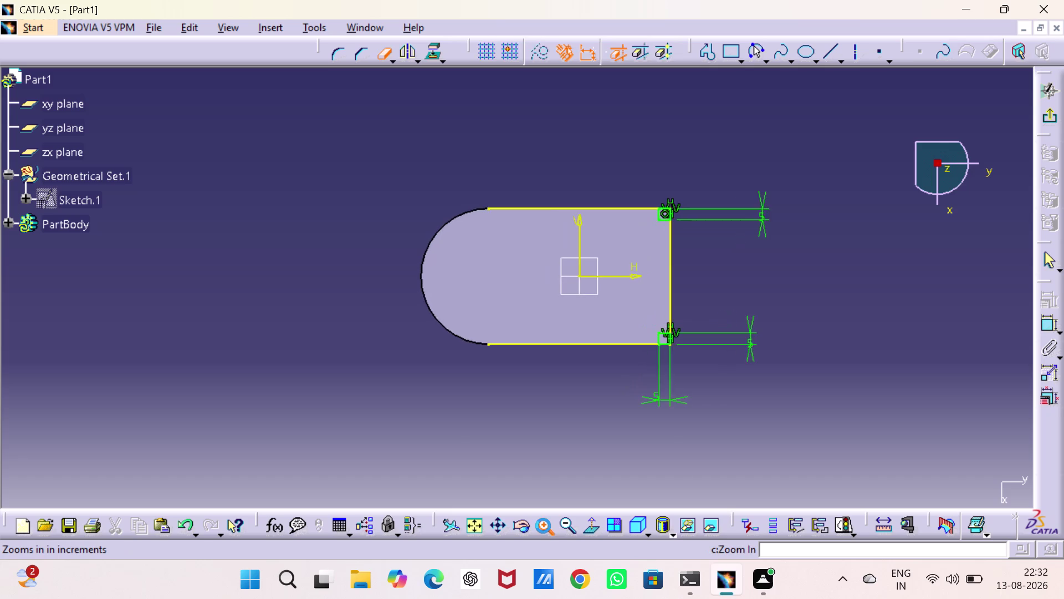
triple_click(544, 525)
triple_click(544, 525)
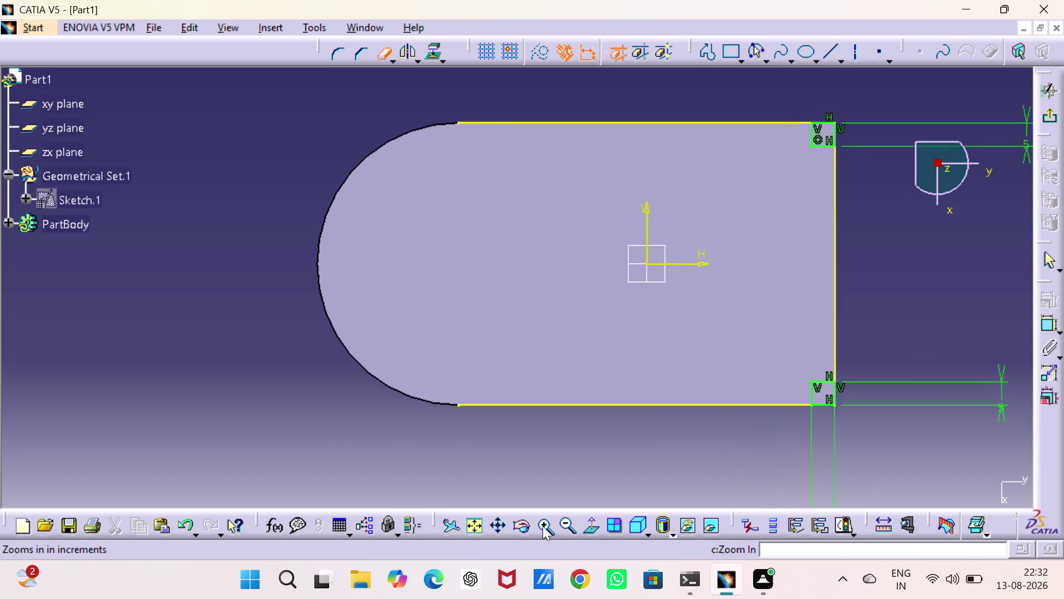
click(908, 437)
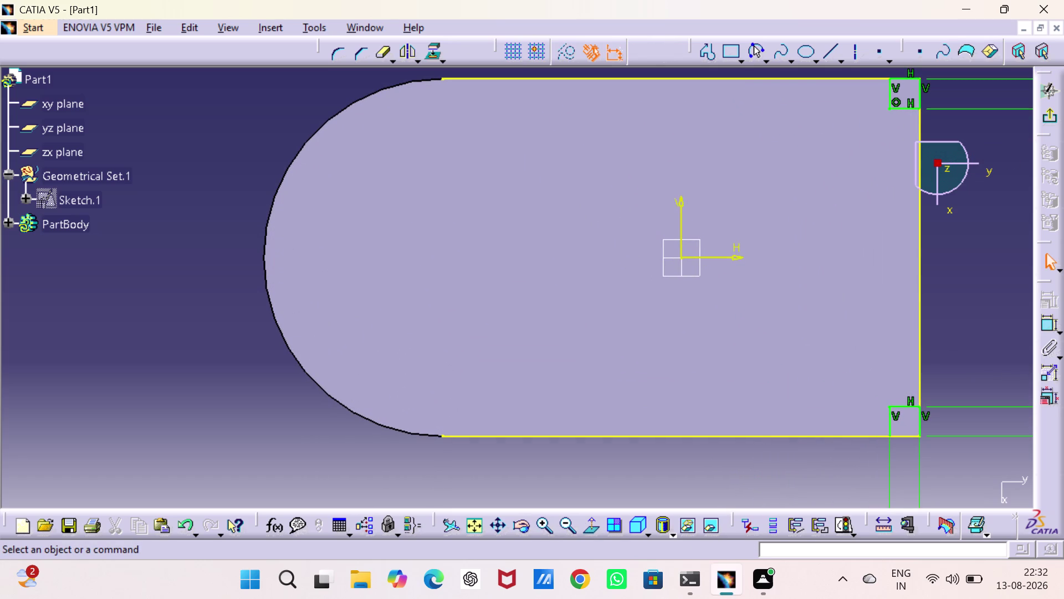
click(908, 435)
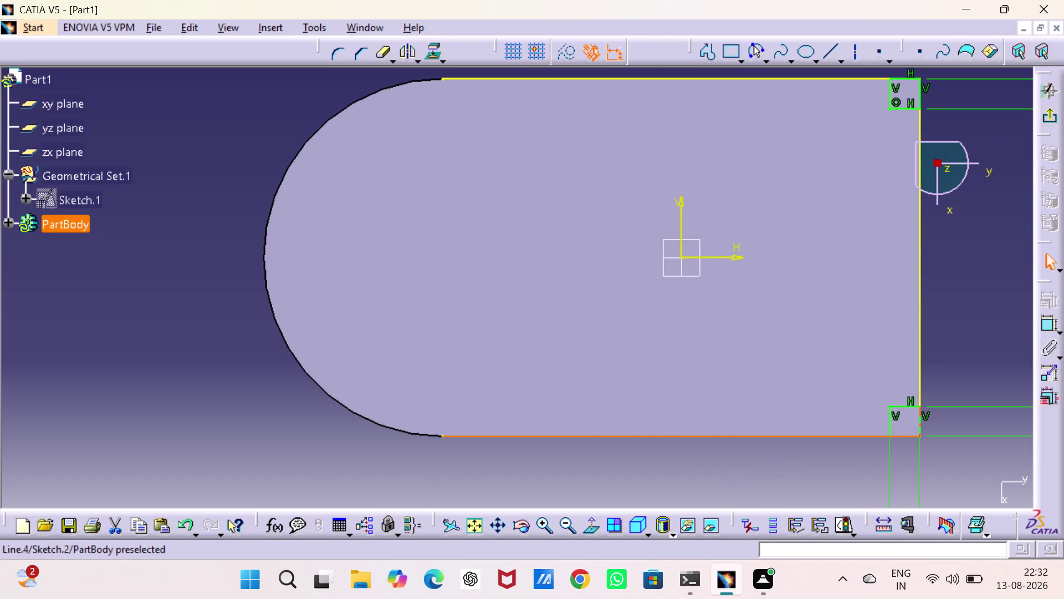
click(921, 427)
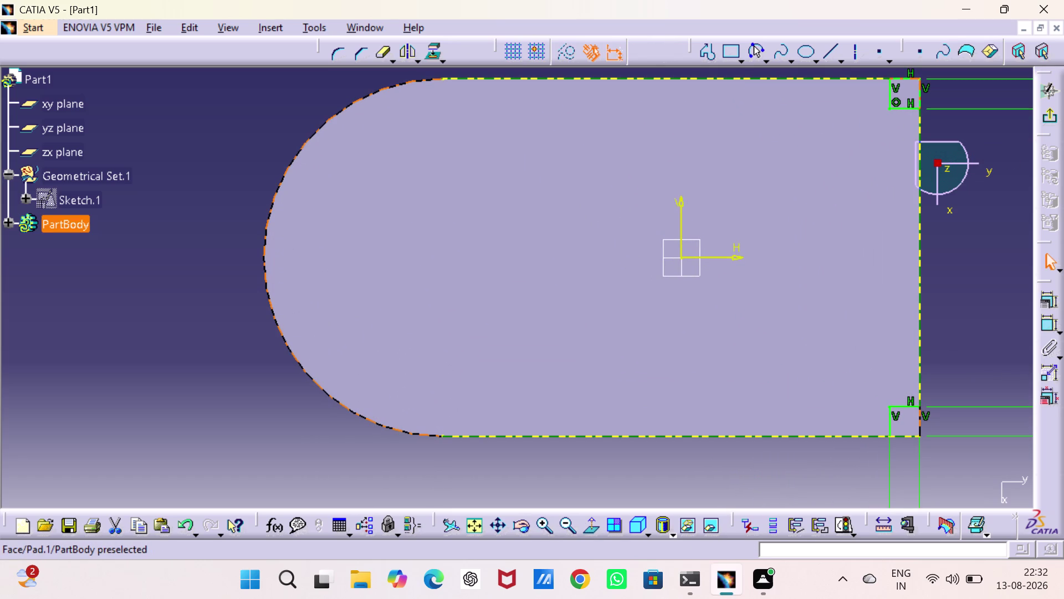
Quick-trim the short leftover pieces at the bottom-right corner.
double_click(383, 47)
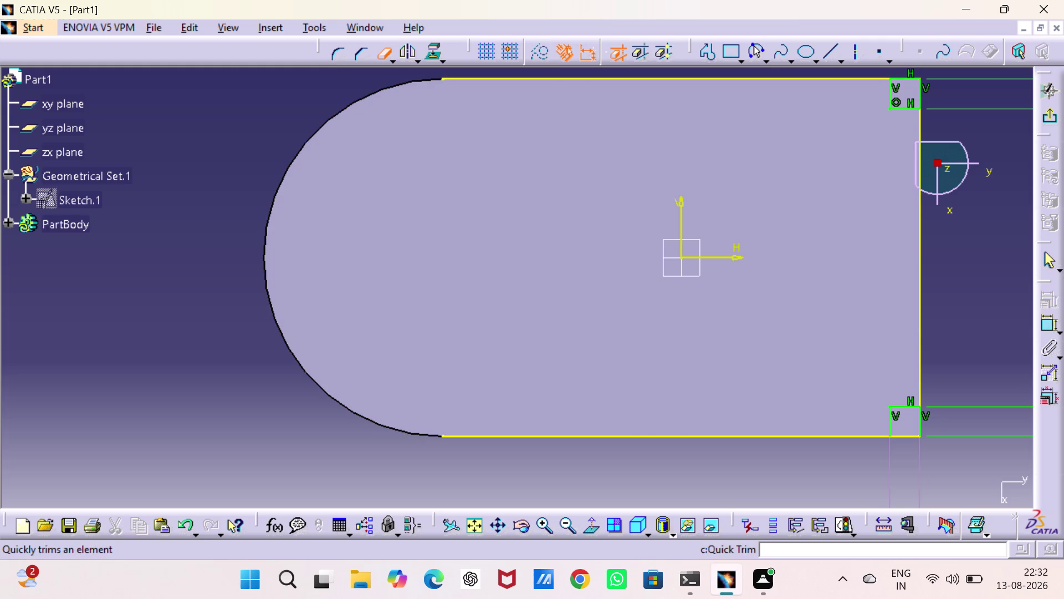
click(908, 436)
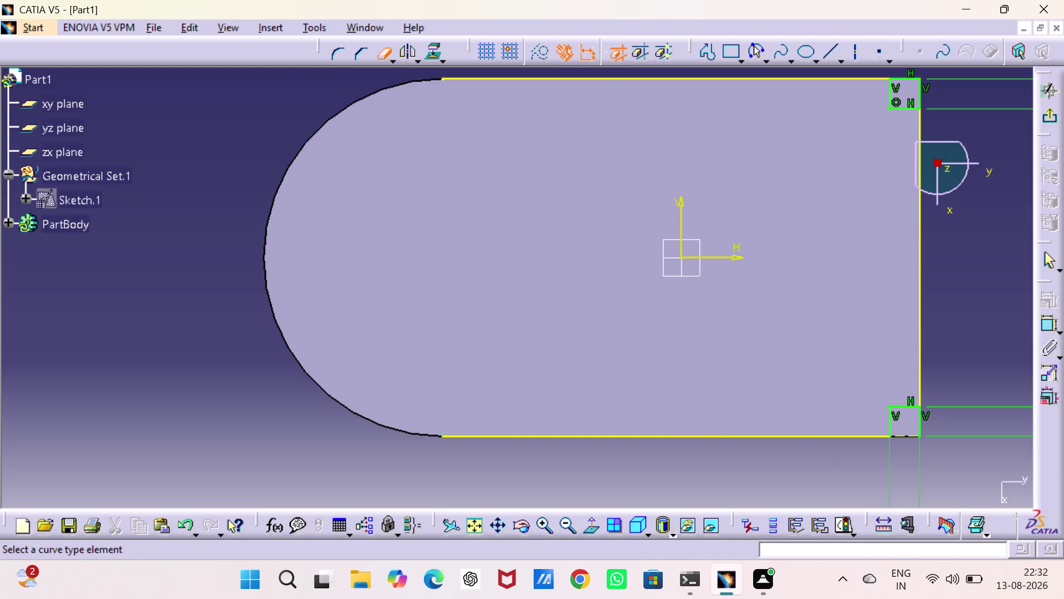
click(920, 424)
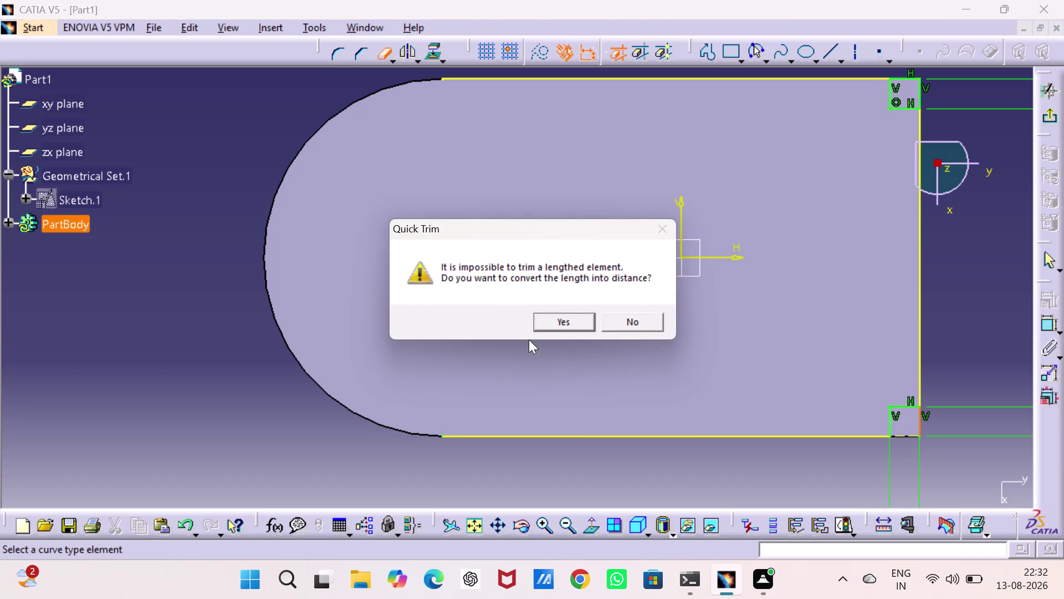
click(543, 322)
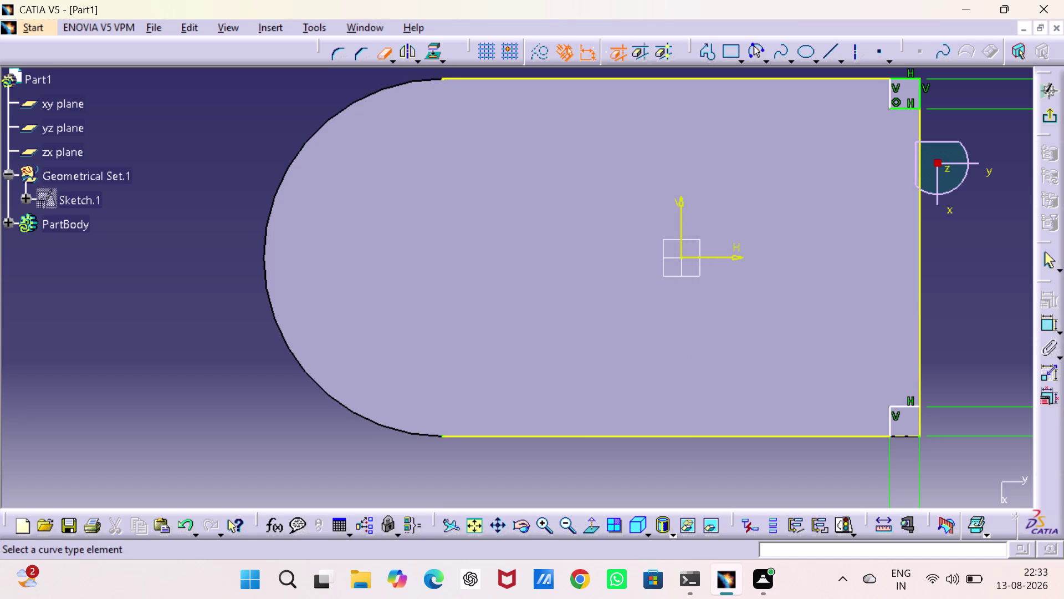
click(922, 424)
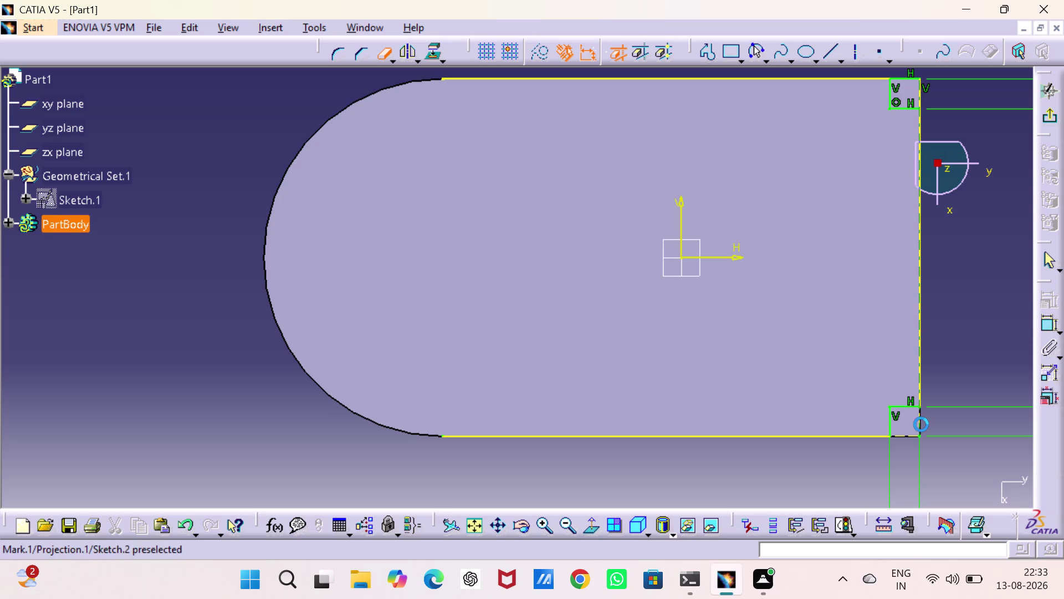
Quick-trim the short pieces at the top-right corner, then pan back to the whole slot.
middle_drag(934, 282, 844, 482)
click(818, 280)
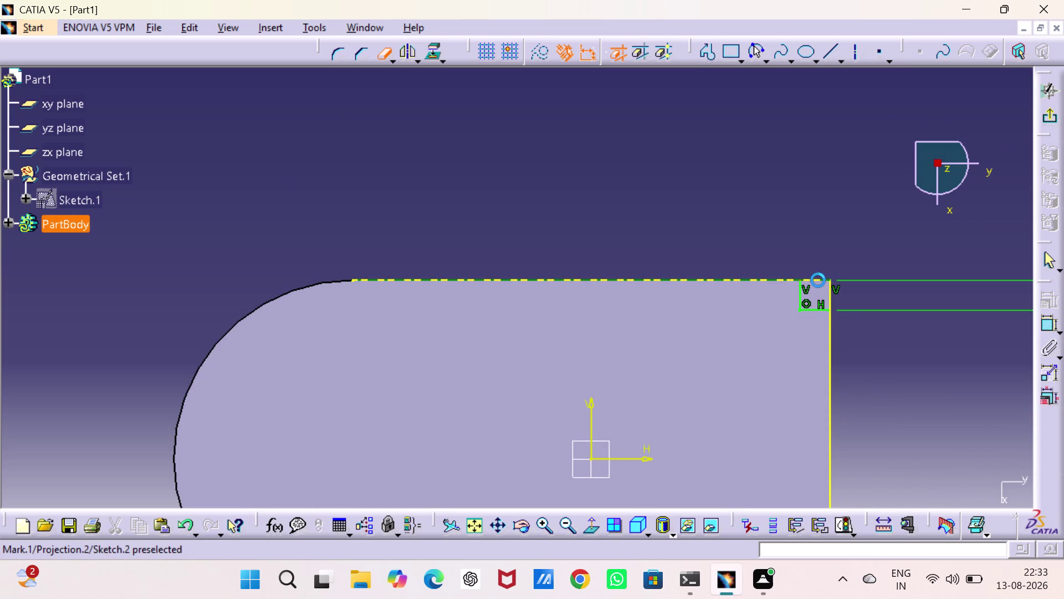
click(818, 279)
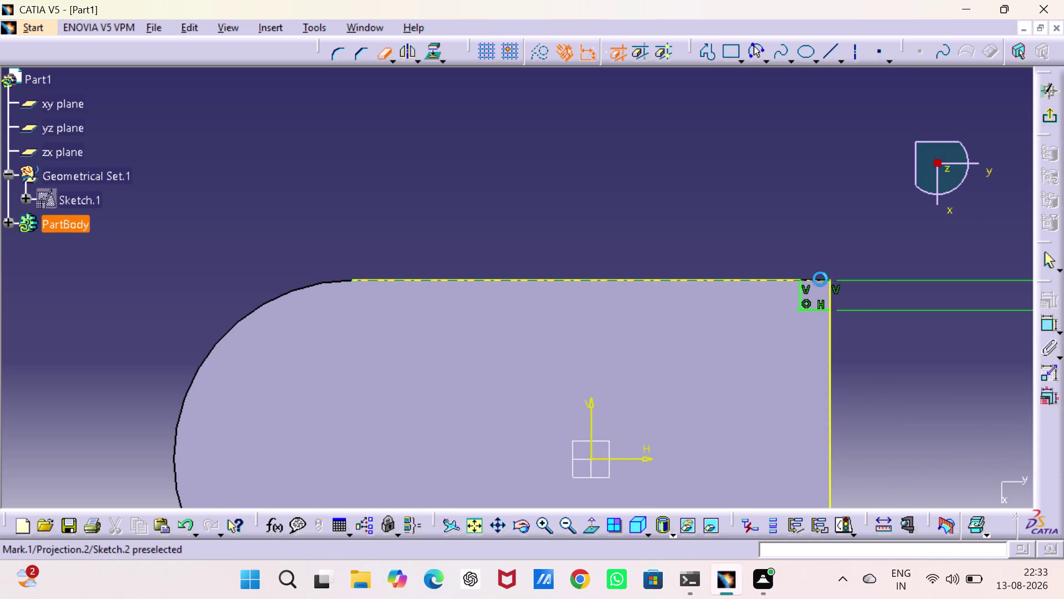
click(832, 289)
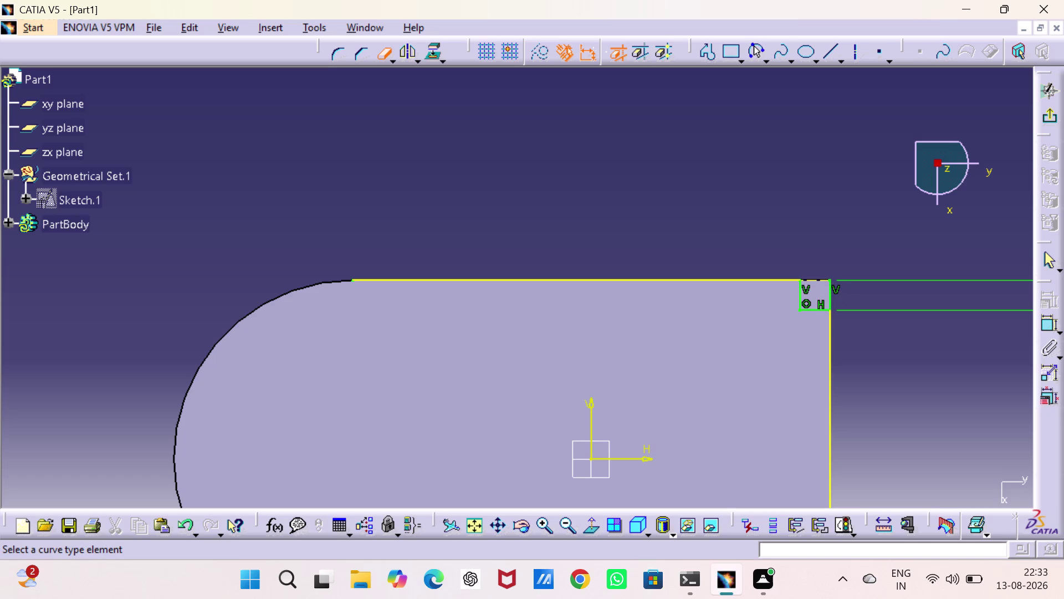
click(827, 298)
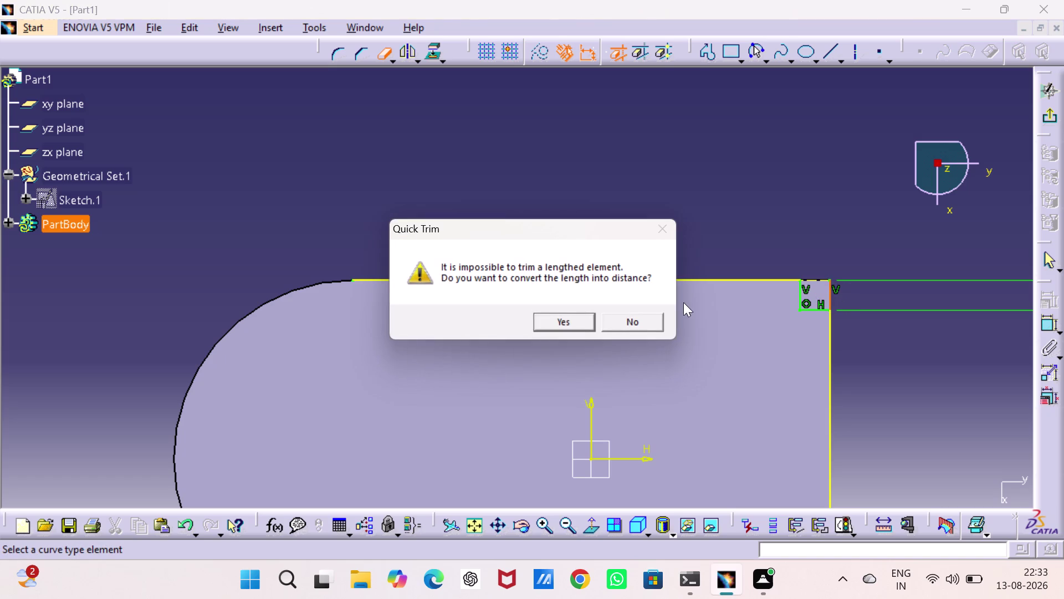
click(582, 323)
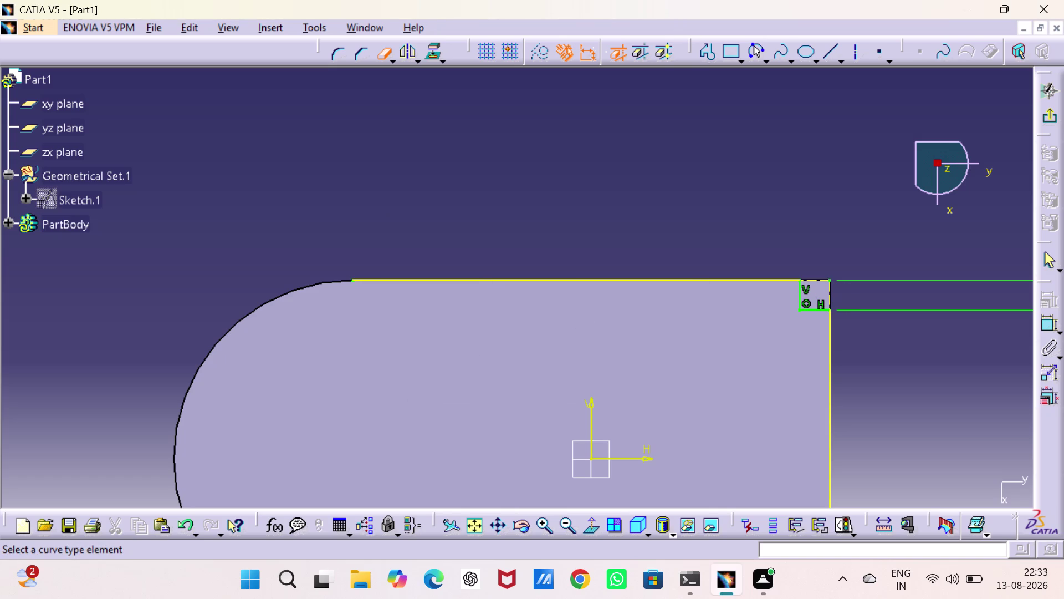
middle_drag(849, 321, 873, 157)
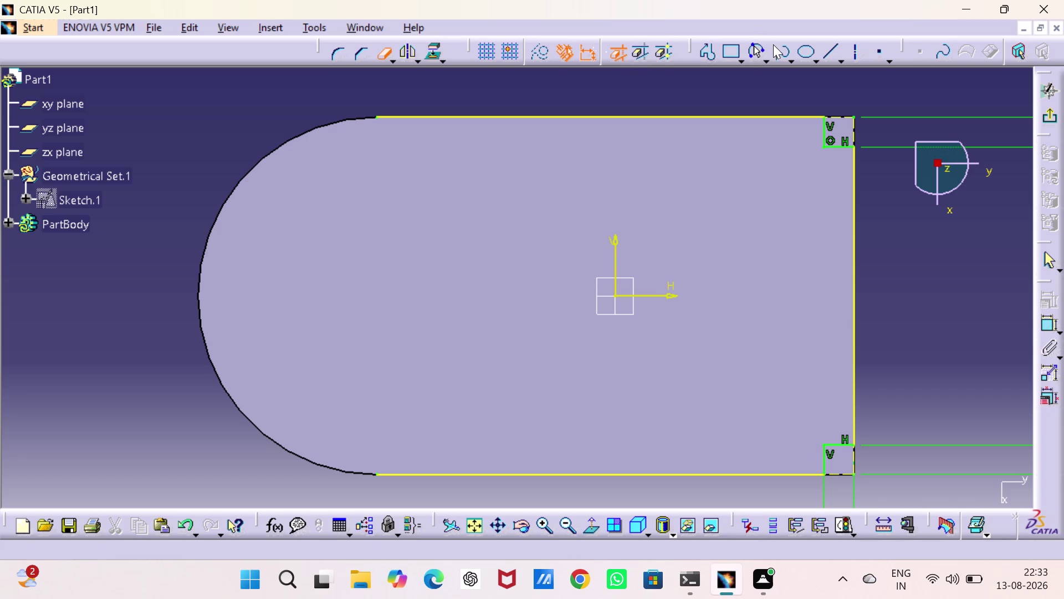
Draw a trial arc from the top line's left end to the bottom line's left end.
click(755, 50)
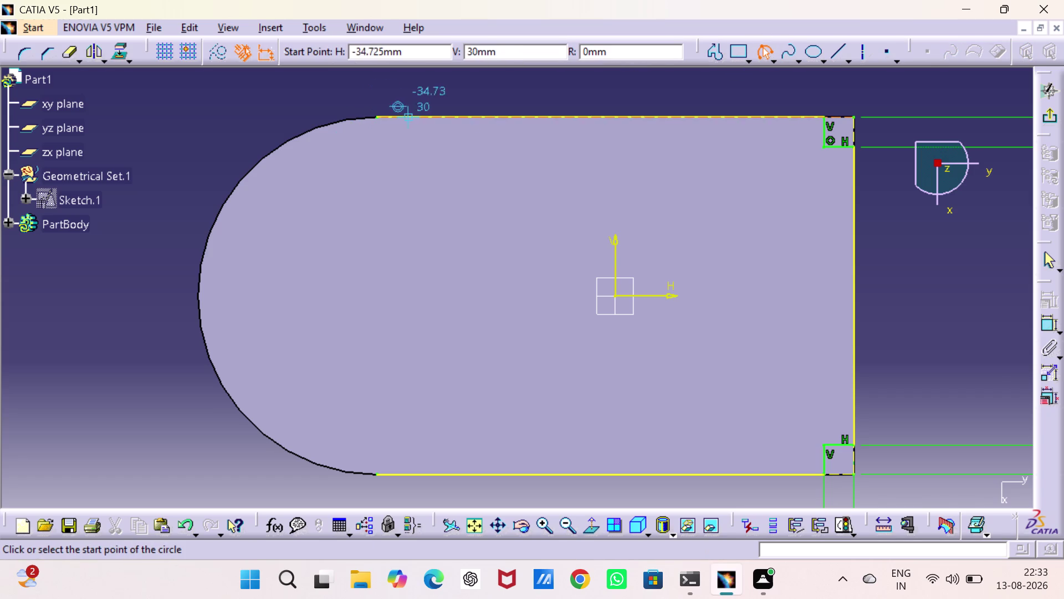
click(376, 118)
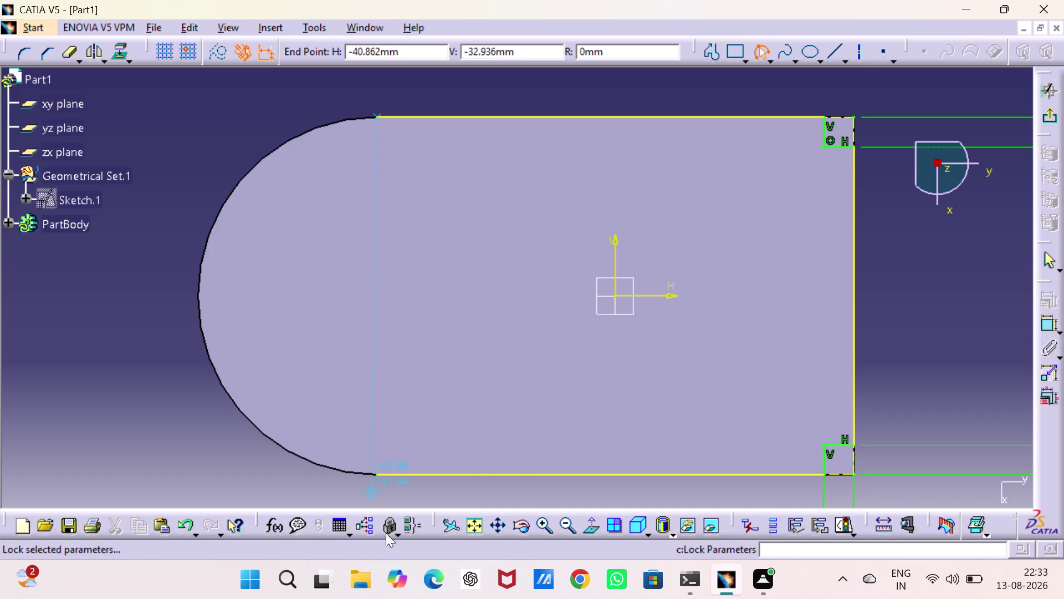
click(377, 472)
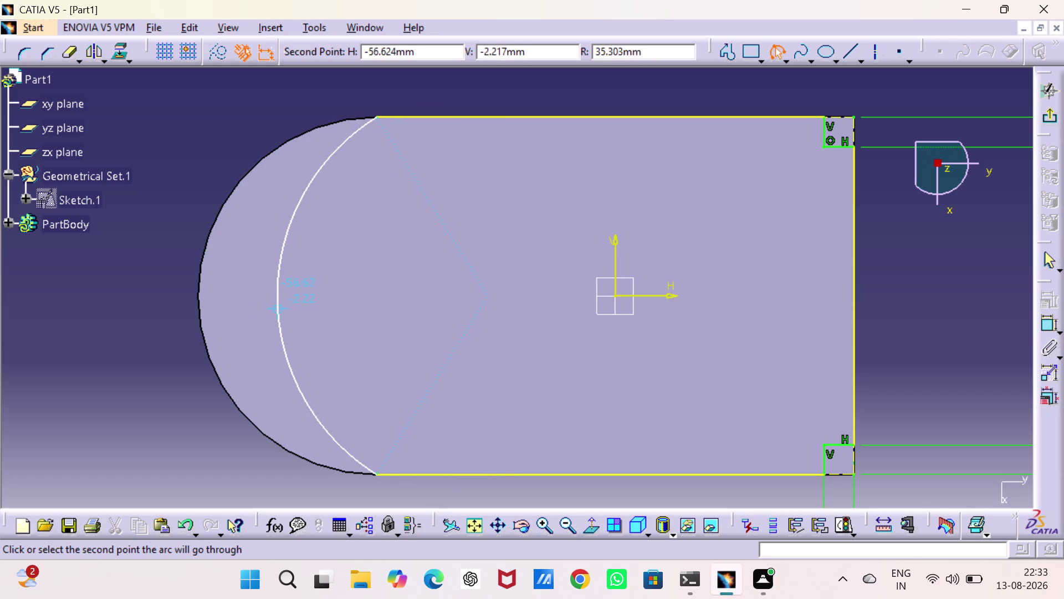
click(277, 296)
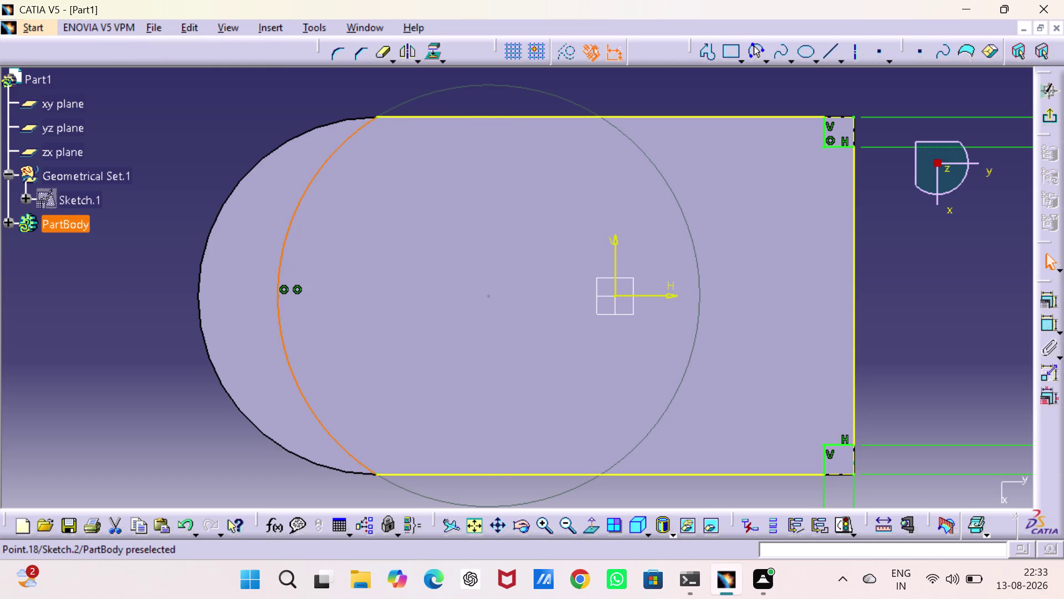
click(80, 295)
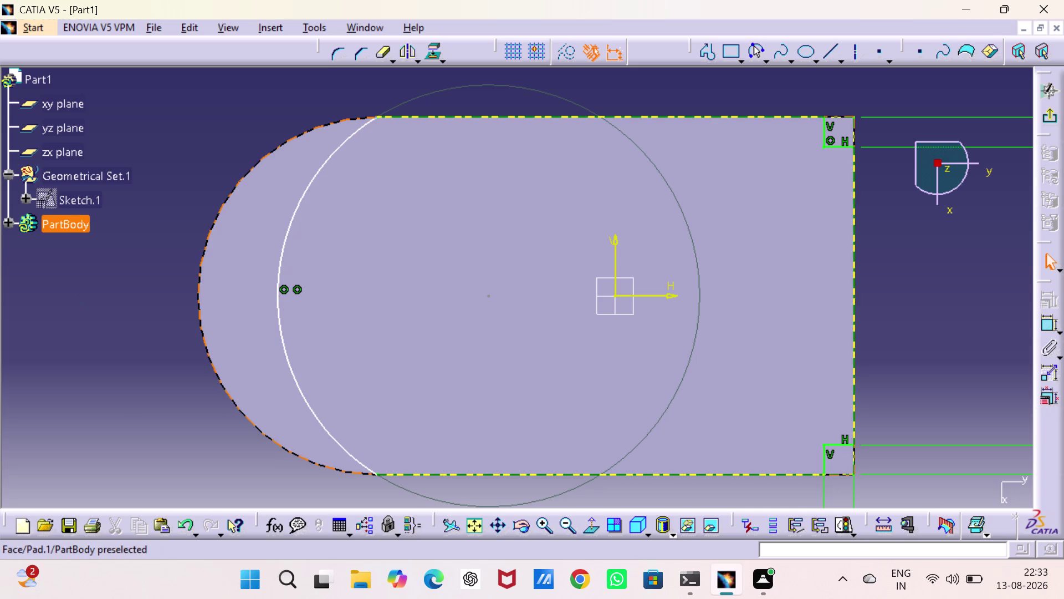
Add a radius dimension to the arc, then cancel its value edit.
click(1045, 324)
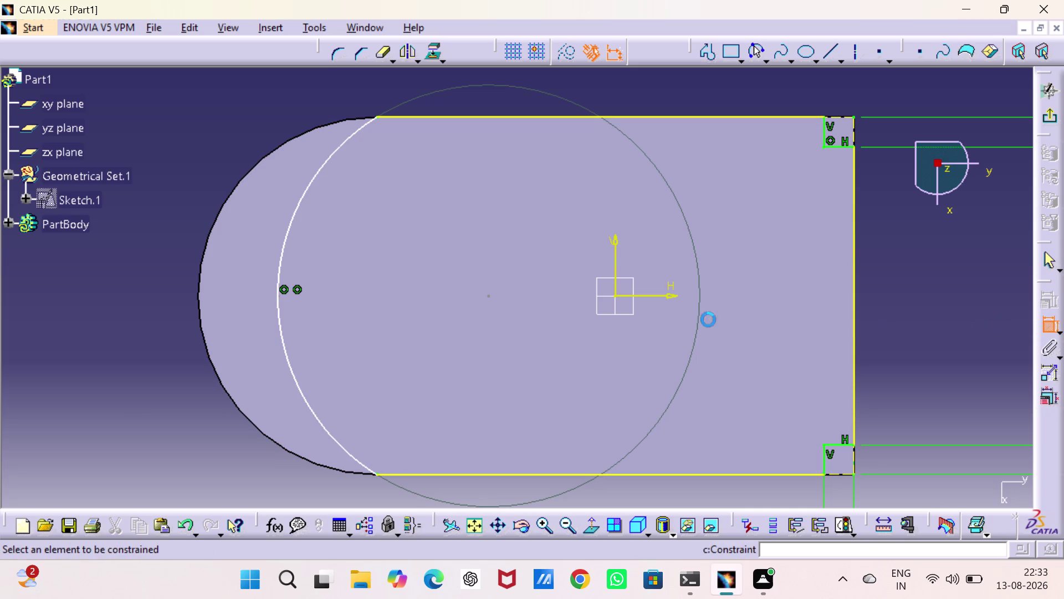
click(289, 225)
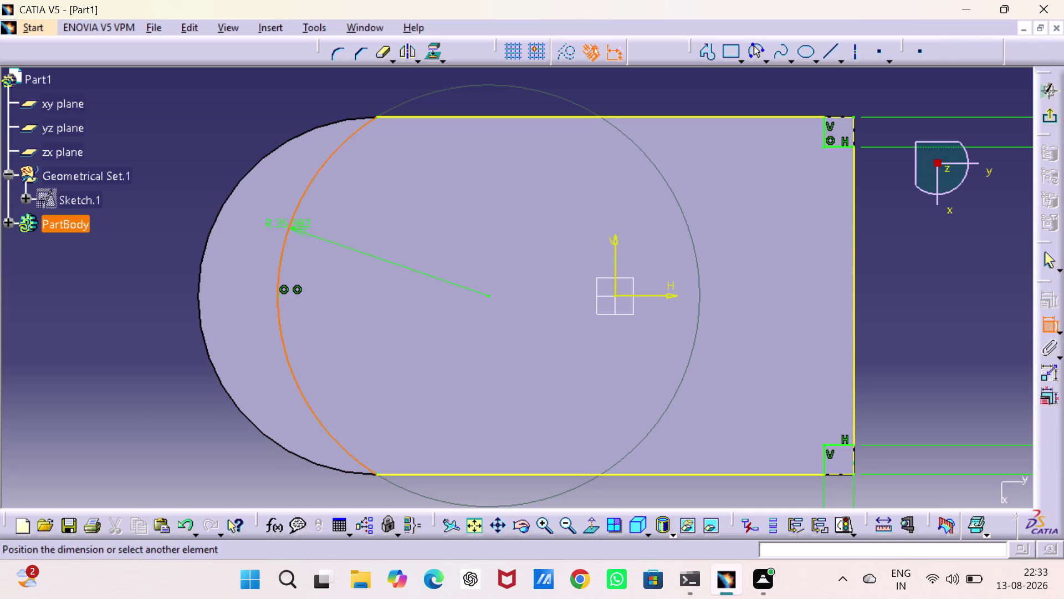
click(184, 190)
double_click(184, 182)
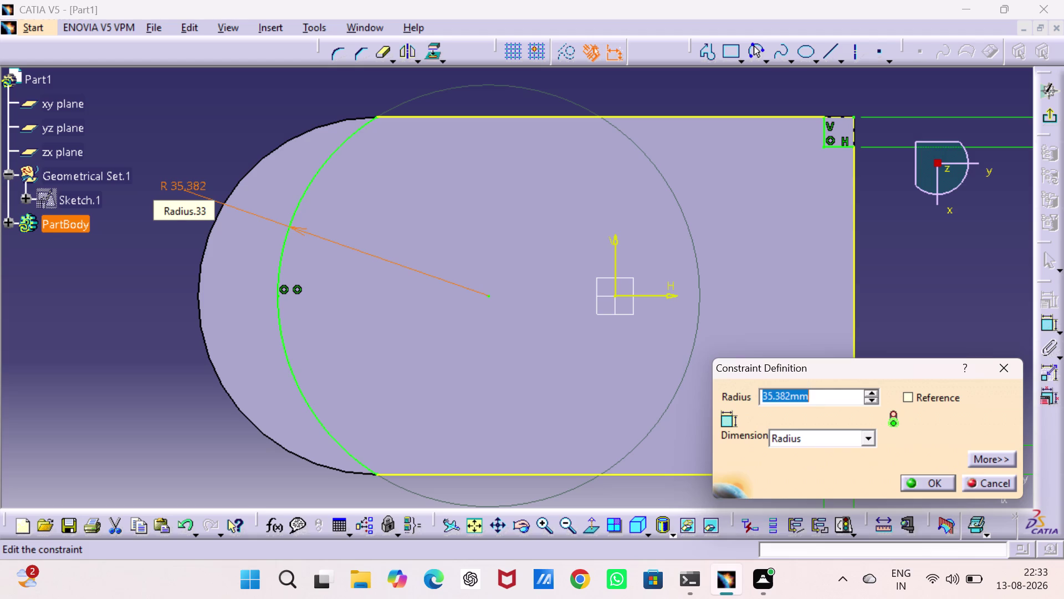
key(2)
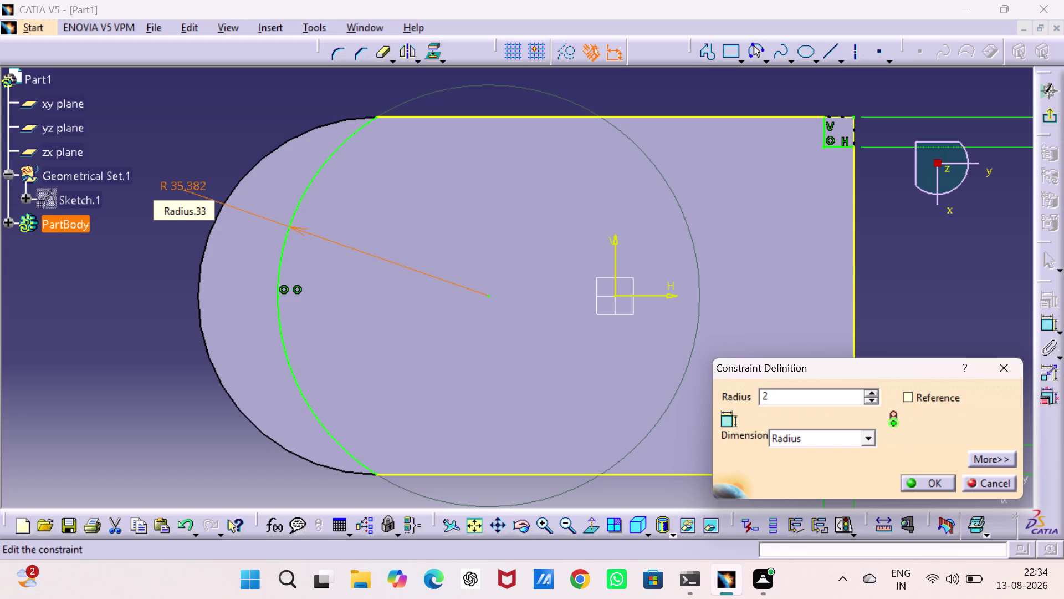
key(Escape)
key(Escape)
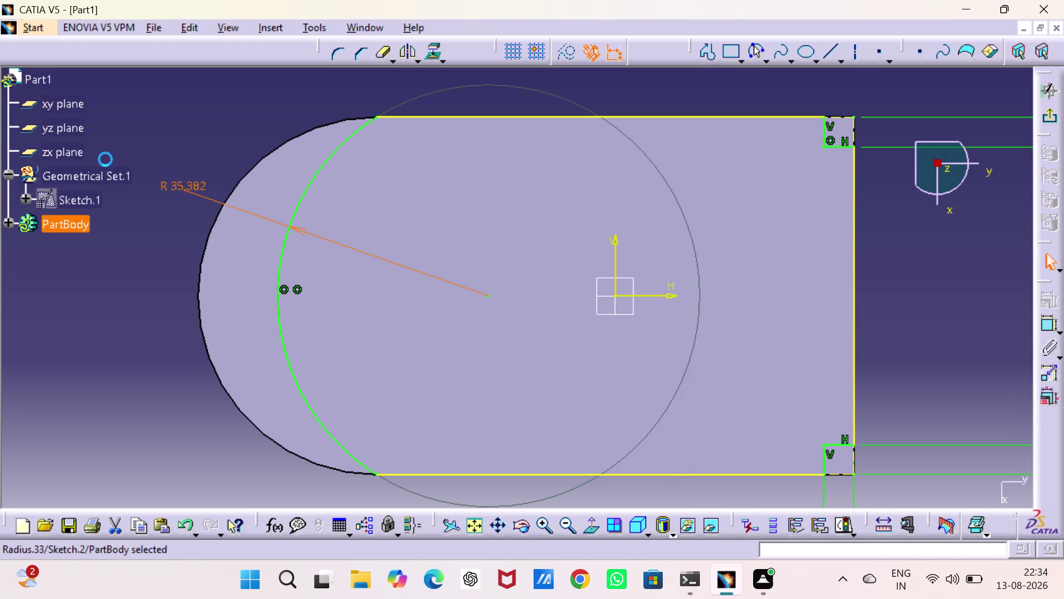
Undo the trial radius dimension and the oversized circle.
key(ctrl+z)
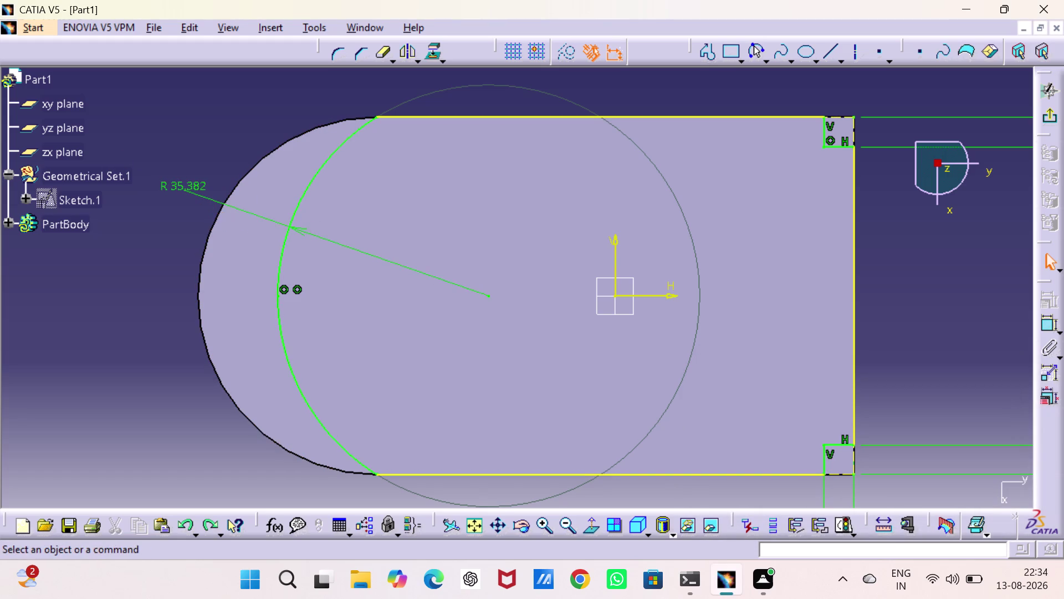
key(ctrl+z)
key(ctrl+z)
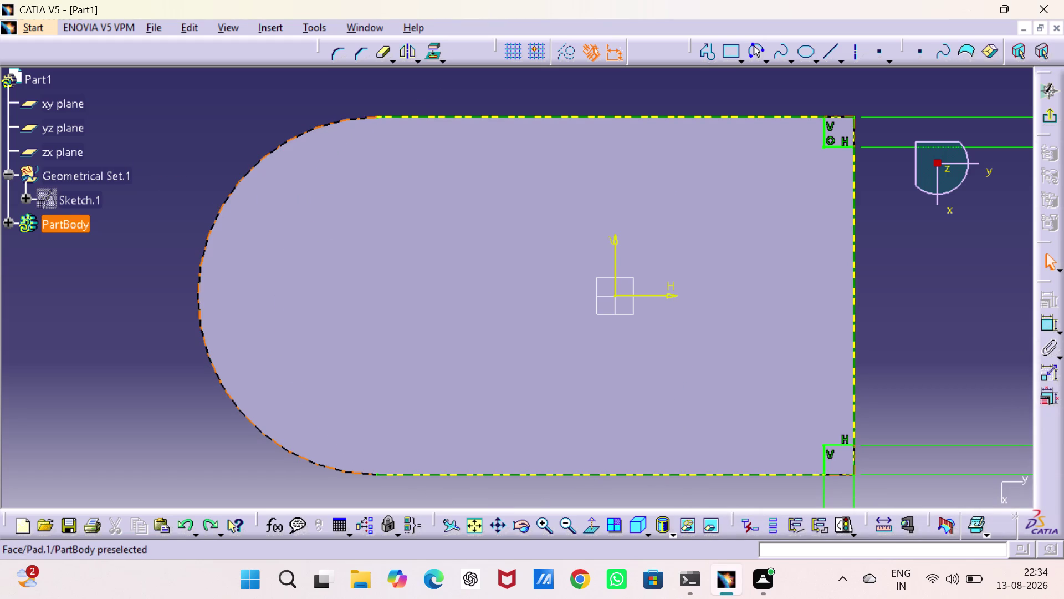
click(218, 109)
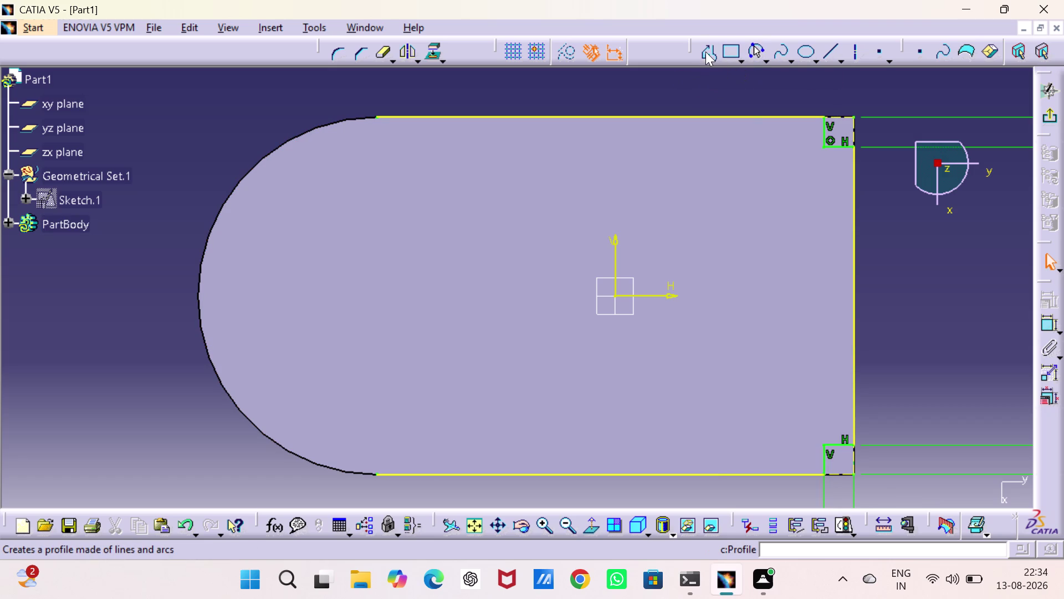
Start the centre-point circle command from the Circle flyout.
click(767, 56)
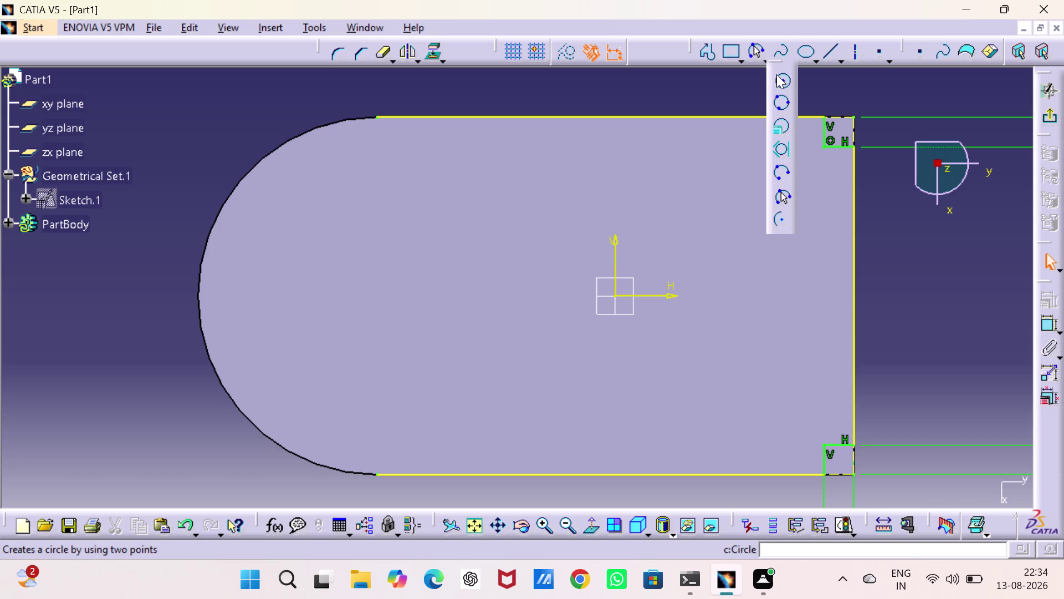
click(777, 75)
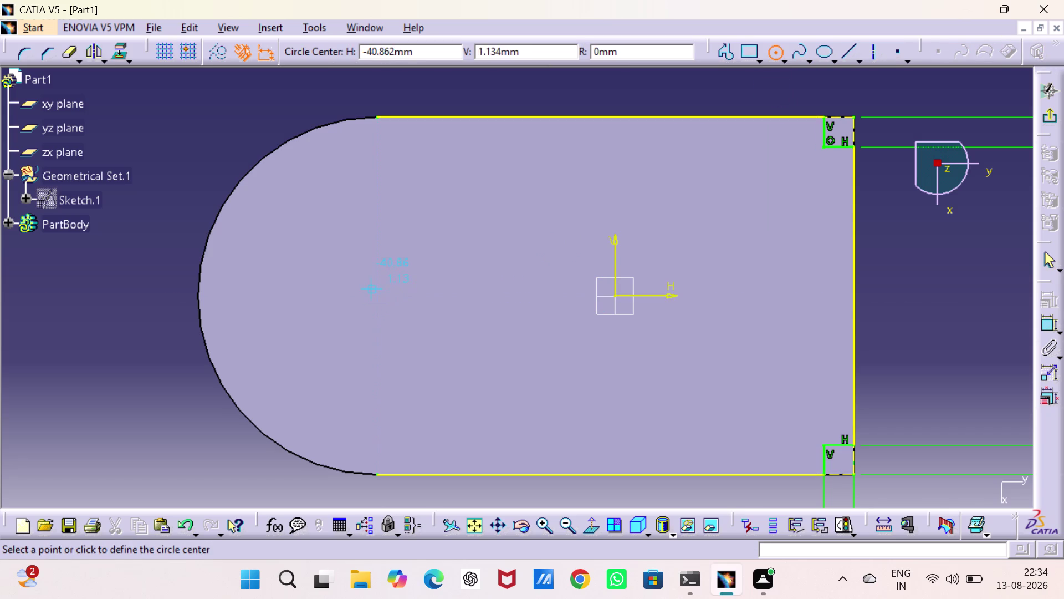
Place a circle centred at H -40, V 0 and constrain its diameter to 40 mm.
click(377, 294)
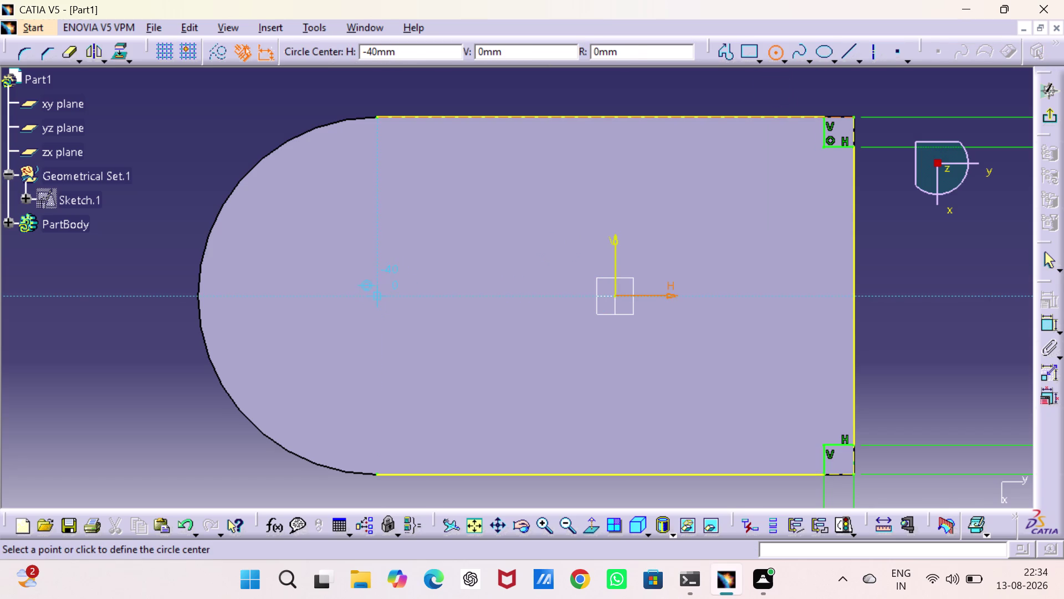
click(409, 356)
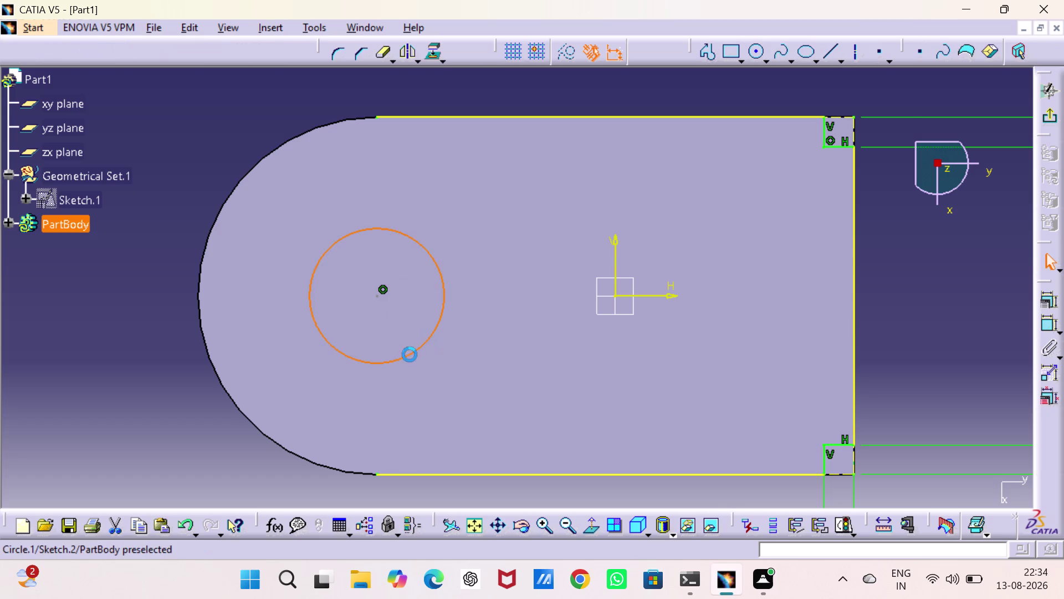
click(1045, 325)
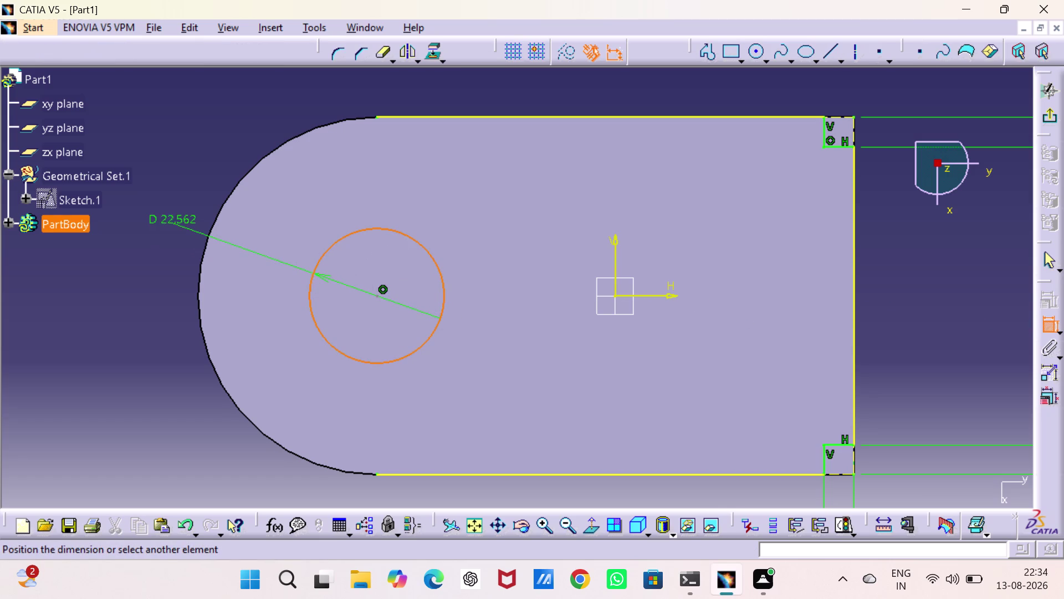
click(172, 223)
double_click(172, 223)
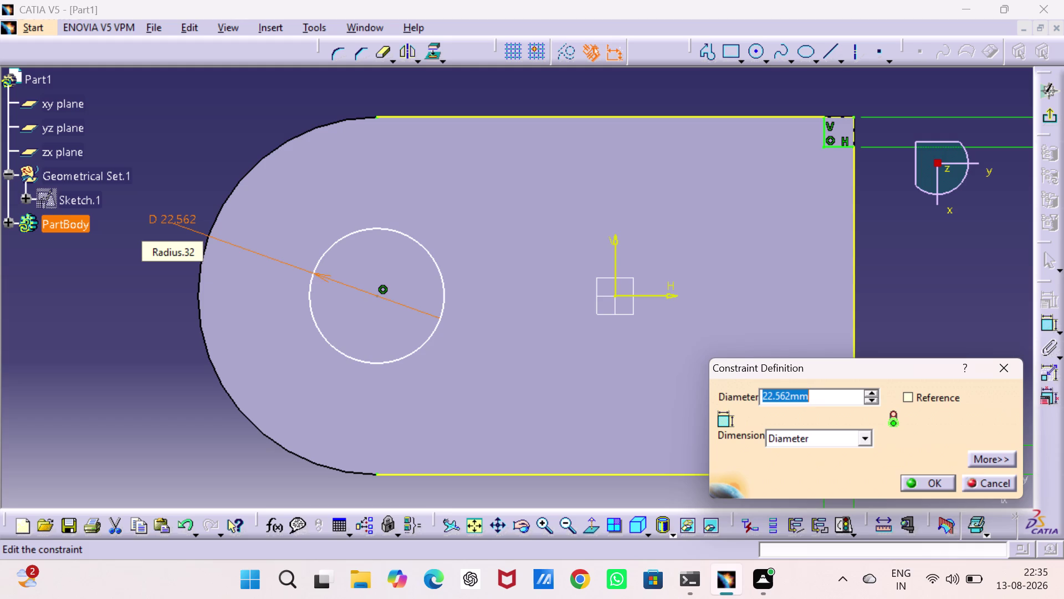
text(40)
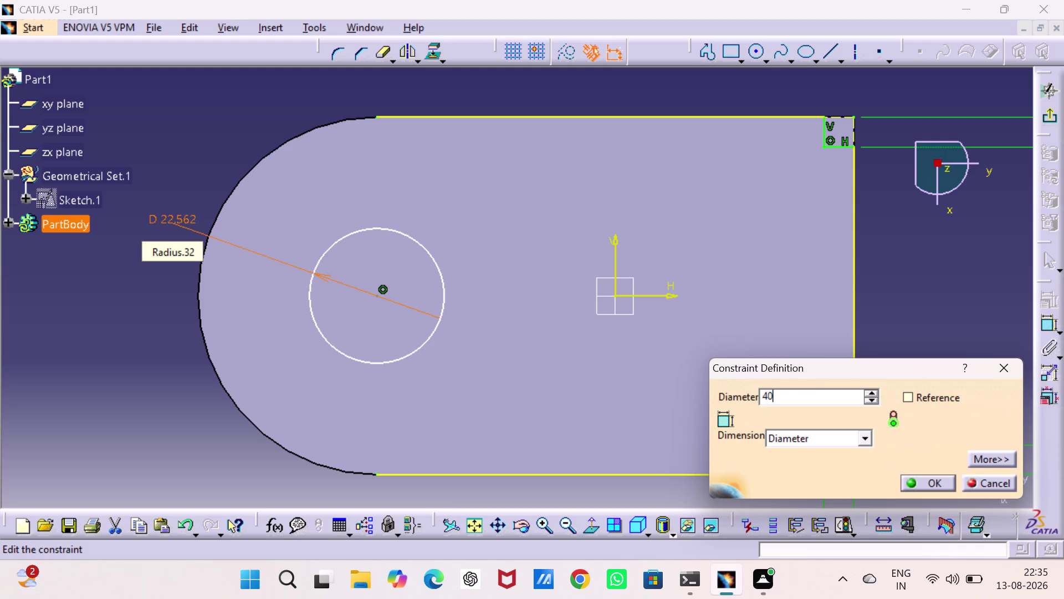
key(Return)
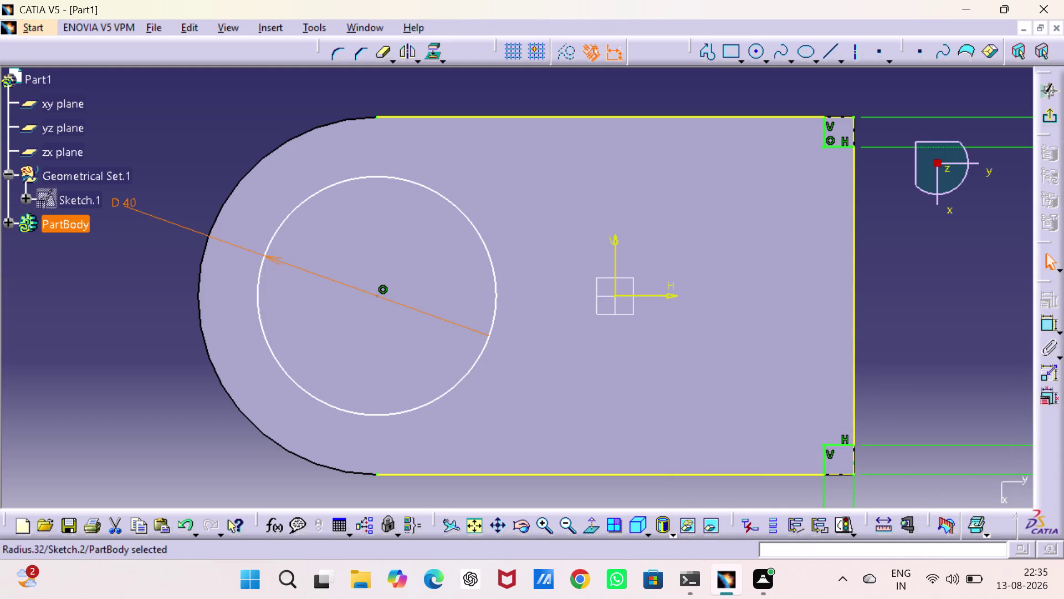
click(222, 109)
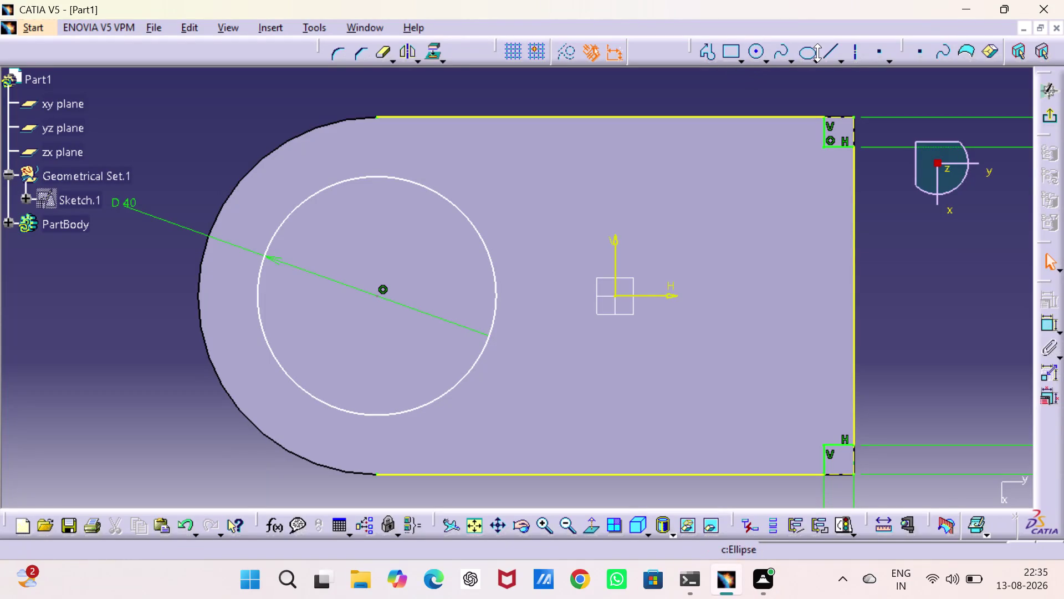
click(707, 54)
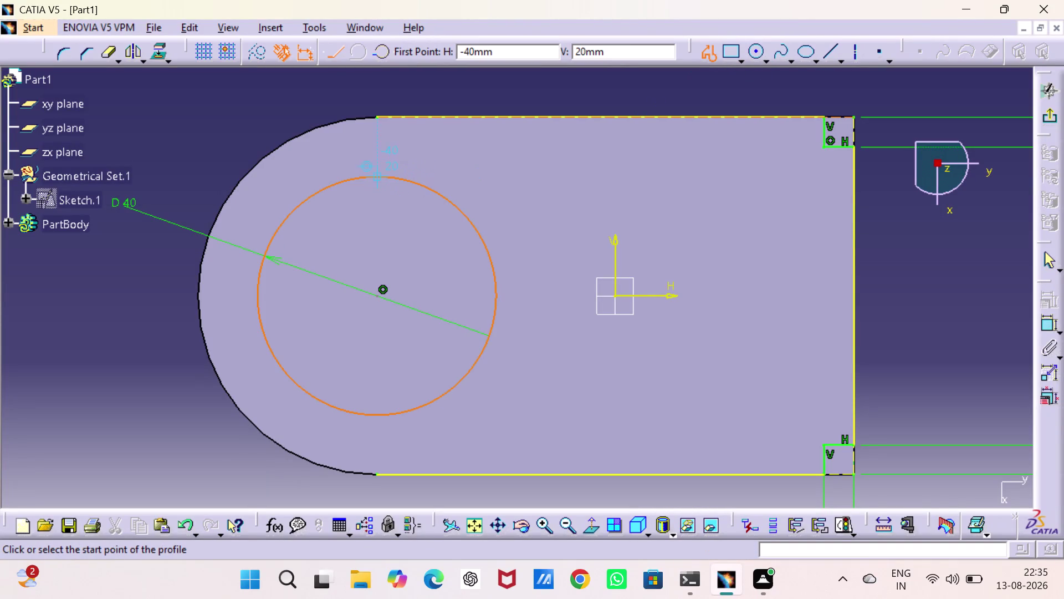
From the circle's top, draw a horizontal line right, then a vertical line to the top edge.
click(374, 177)
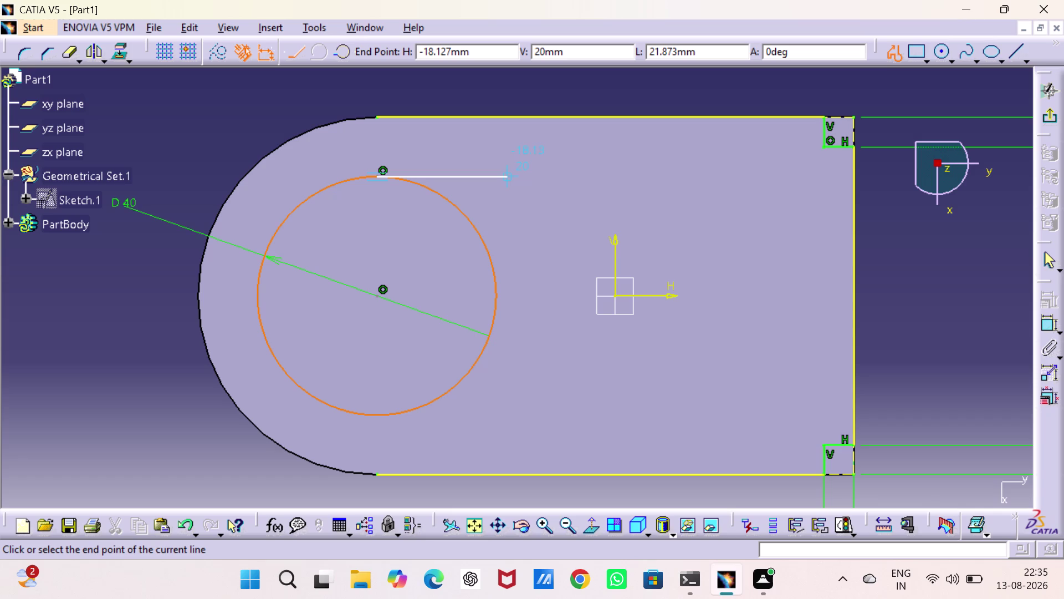
click(501, 178)
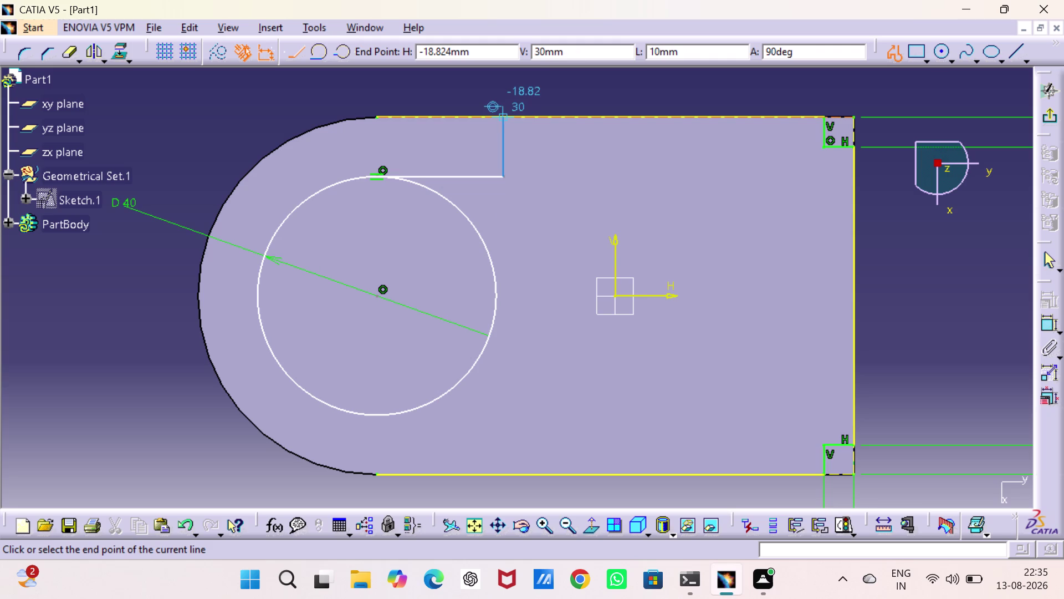
click(502, 116)
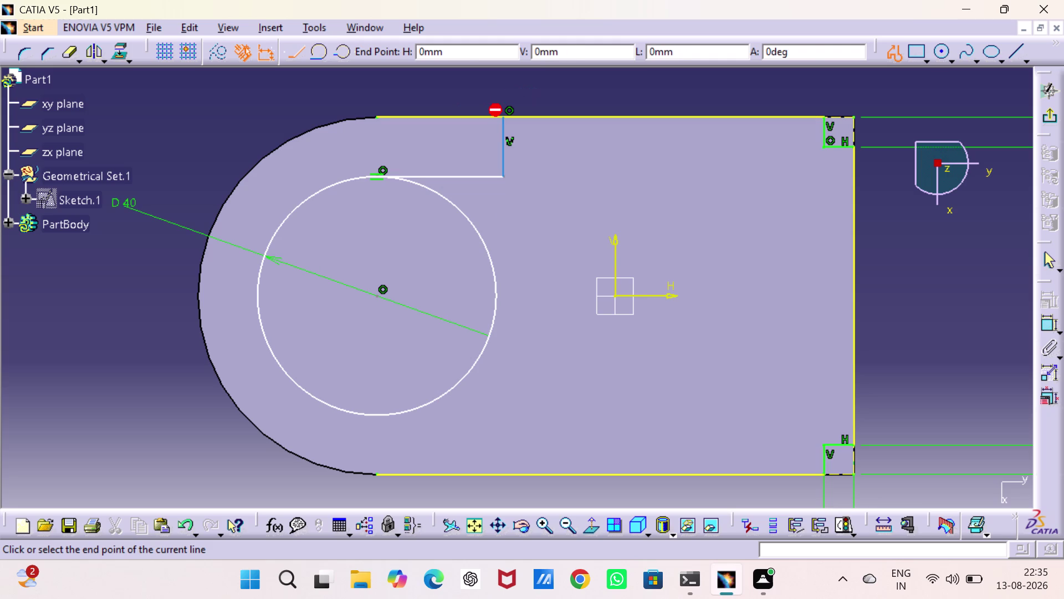
key(Escape)
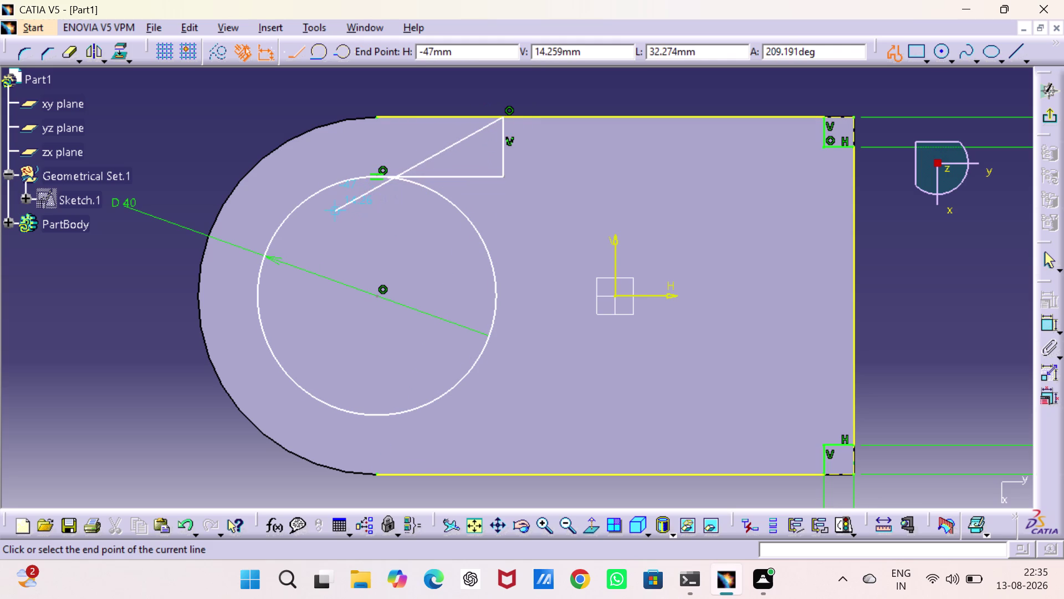
key(Escape)
key(Escape)
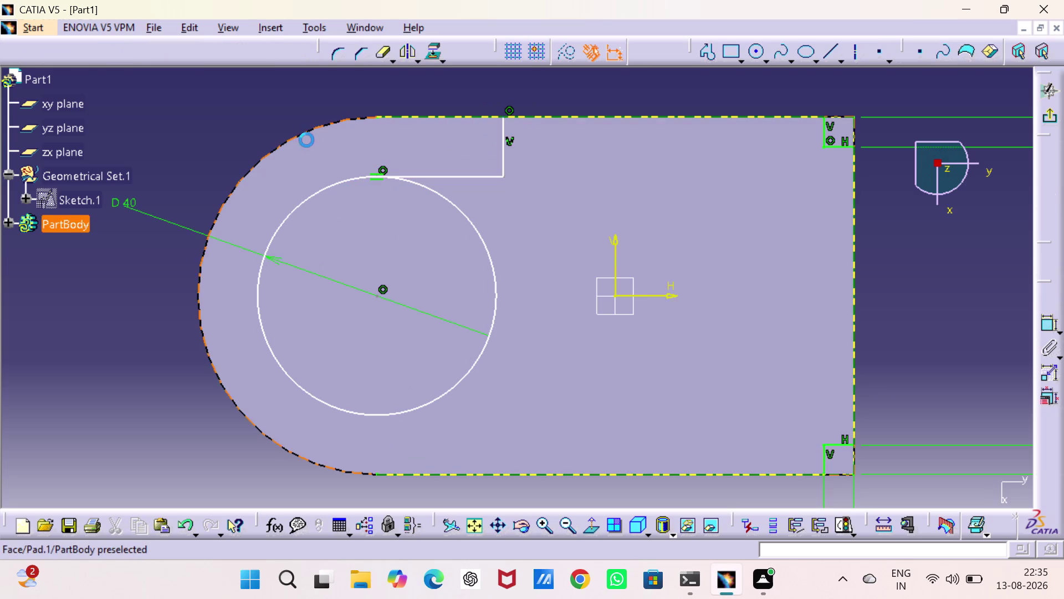
Select the horizontal and vertical slot lines for mirroring.
click(464, 174)
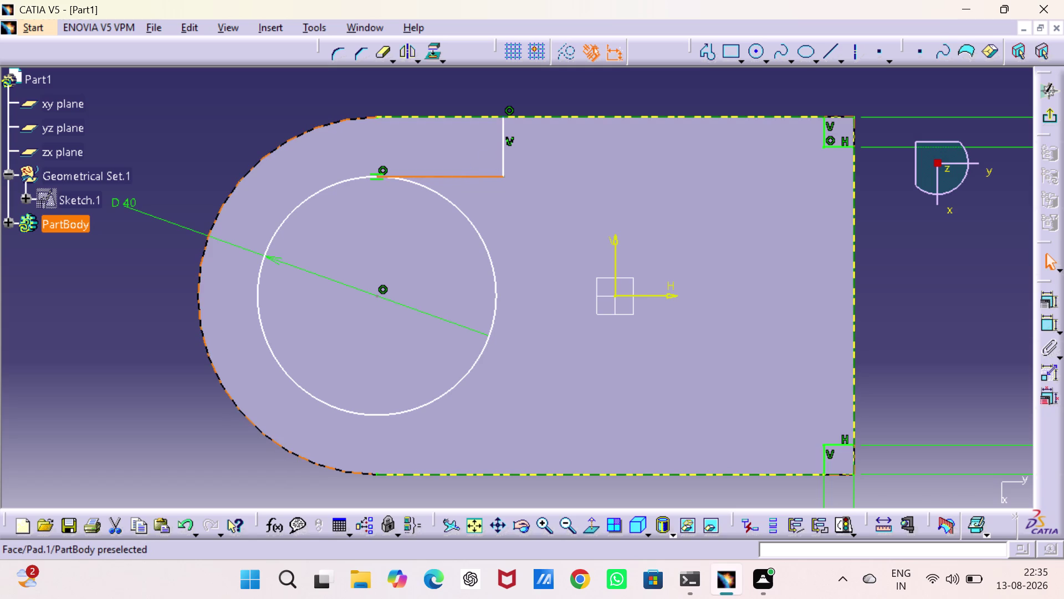
click(500, 150)
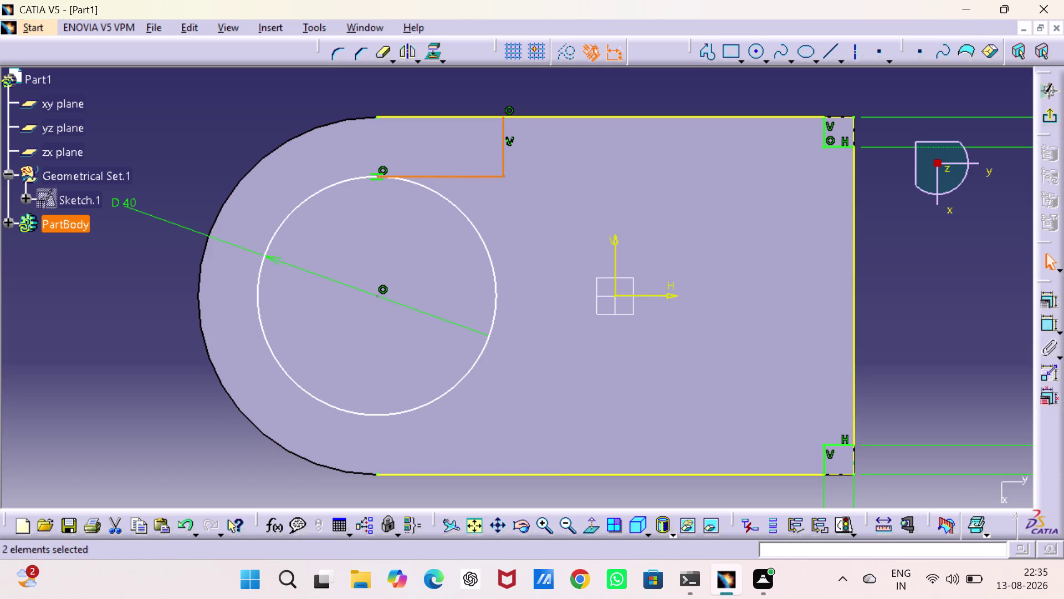
click(406, 47)
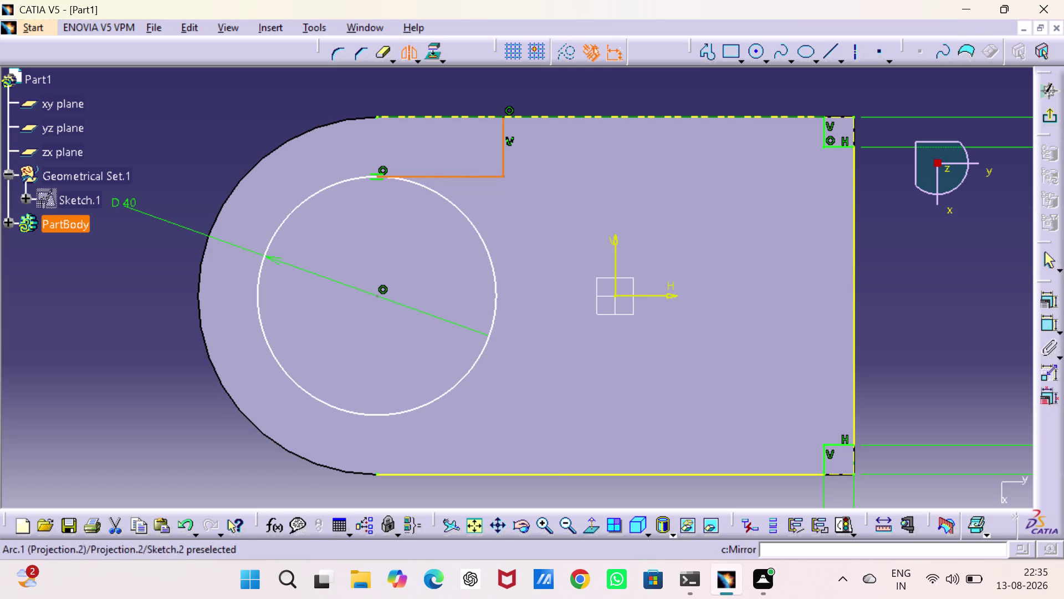
Mirror the two slot lines to form the lower side and trim the circle.
click(656, 296)
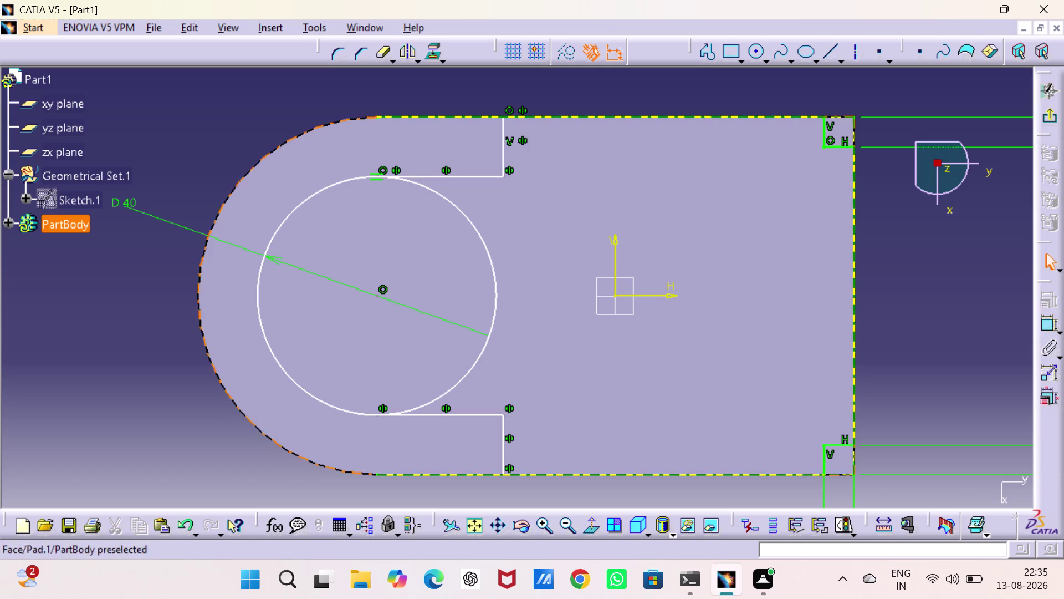
key(Escape)
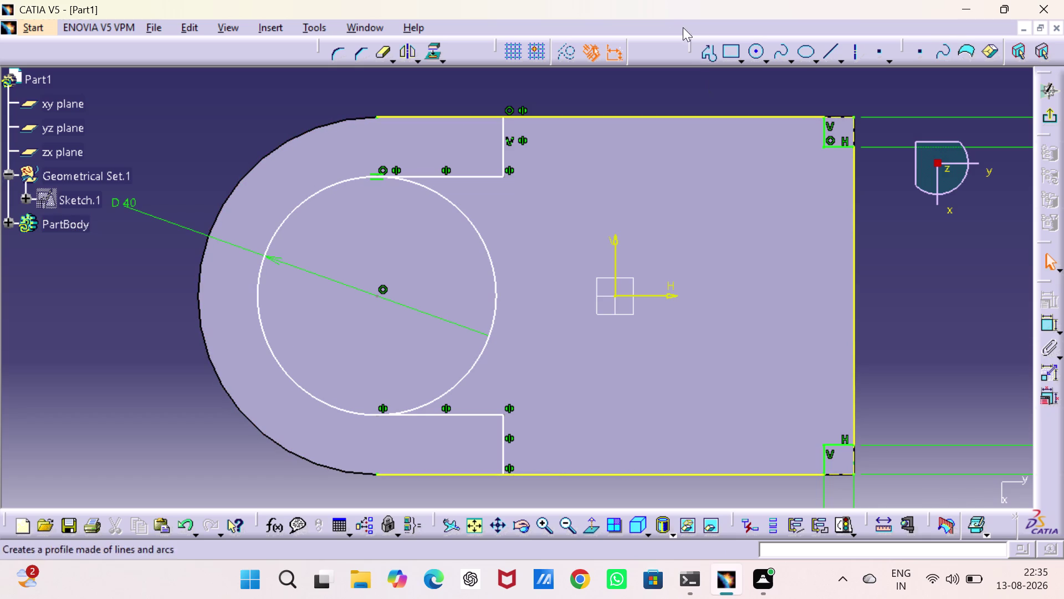
click(385, 52)
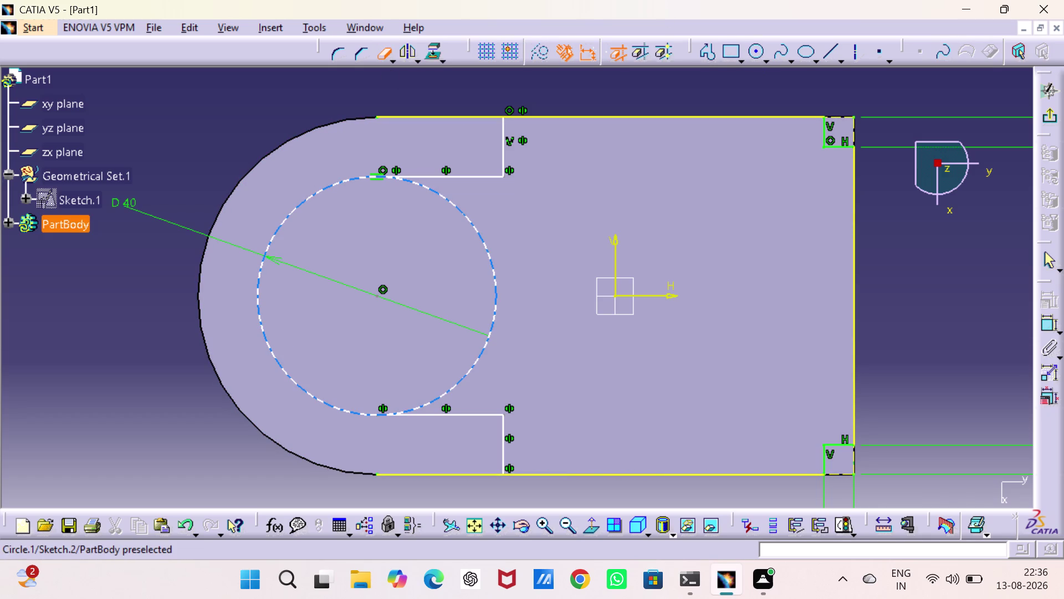
click(467, 371)
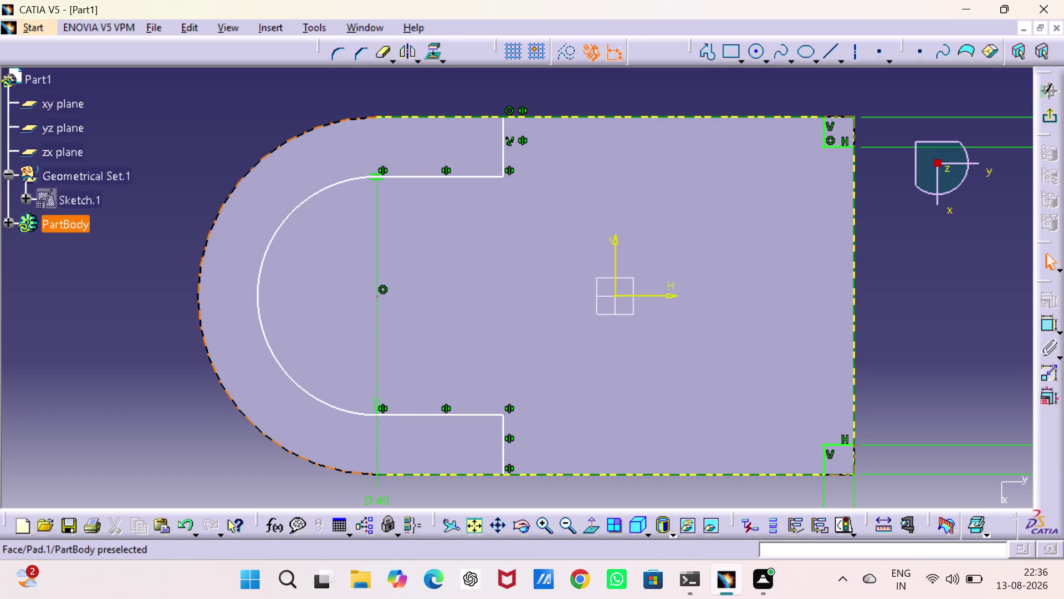
key(Escape)
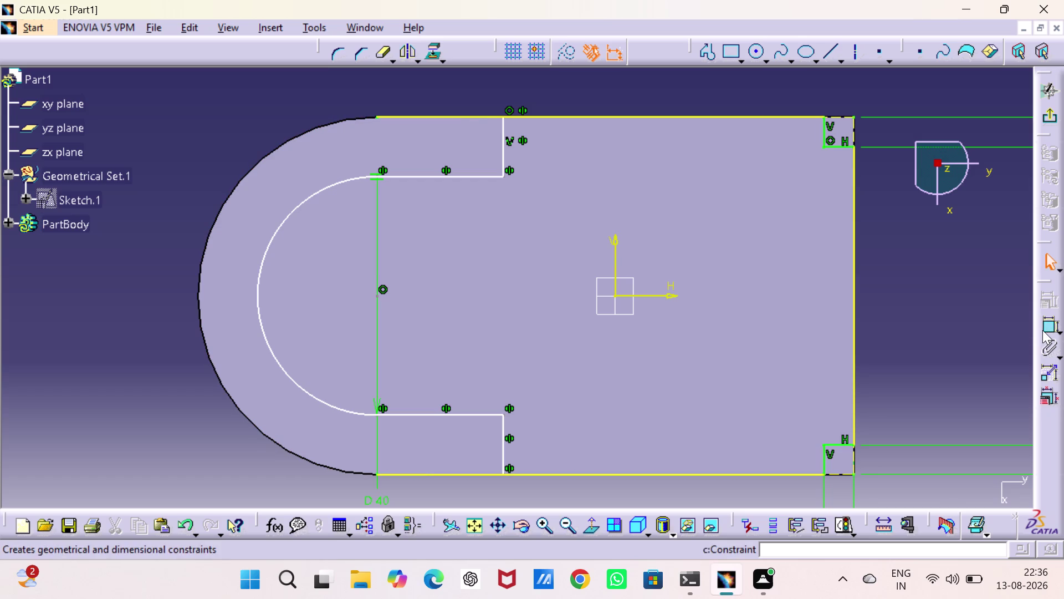
Drag the D 40 diameter dimension to the upper left and open its context menu.
click(1045, 322)
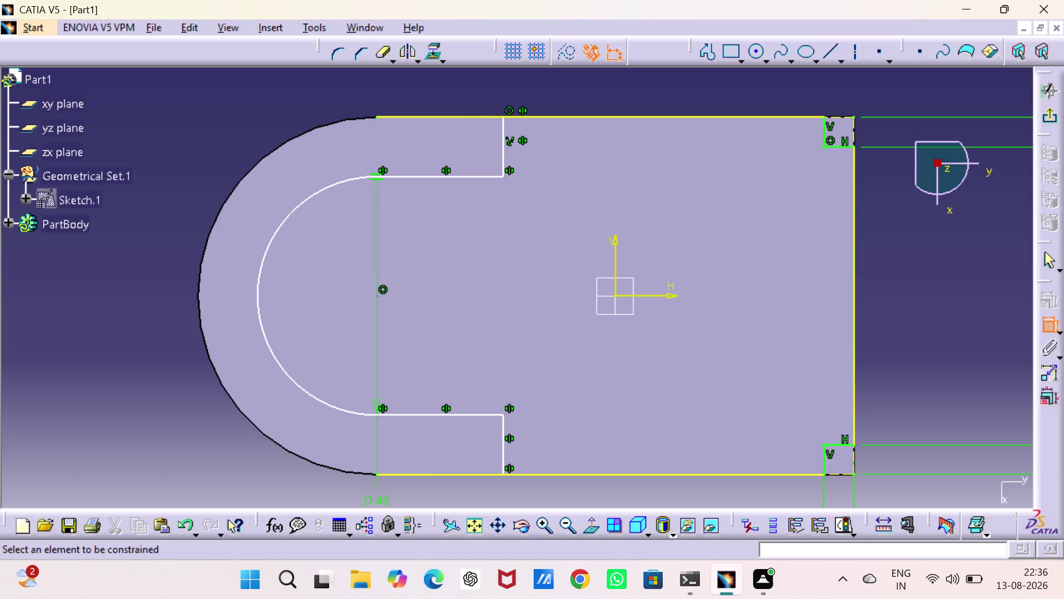
key(Escape)
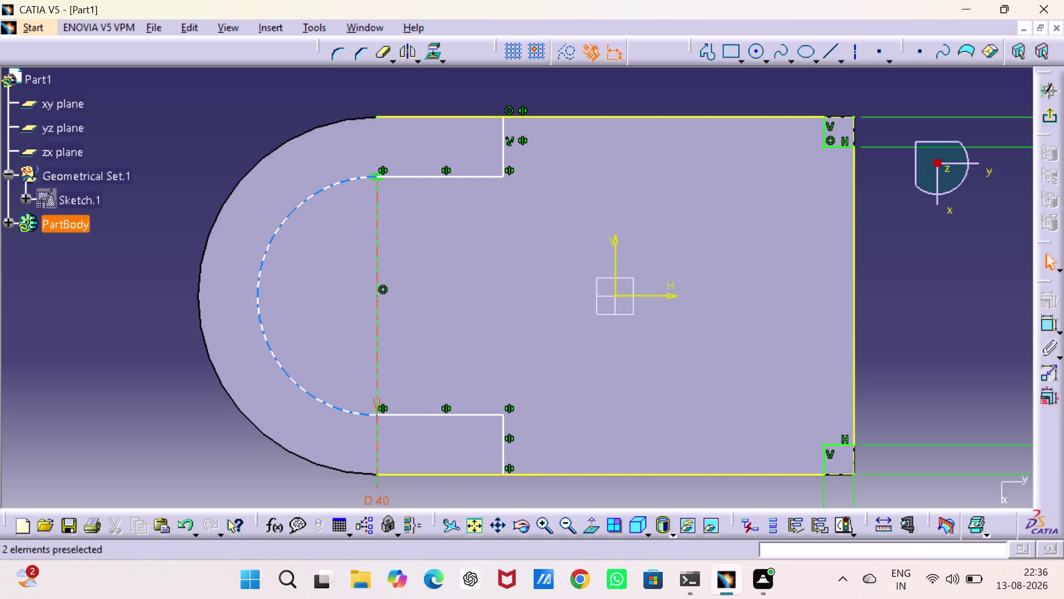
drag(375, 490, 187, 105)
right_click(176, 173)
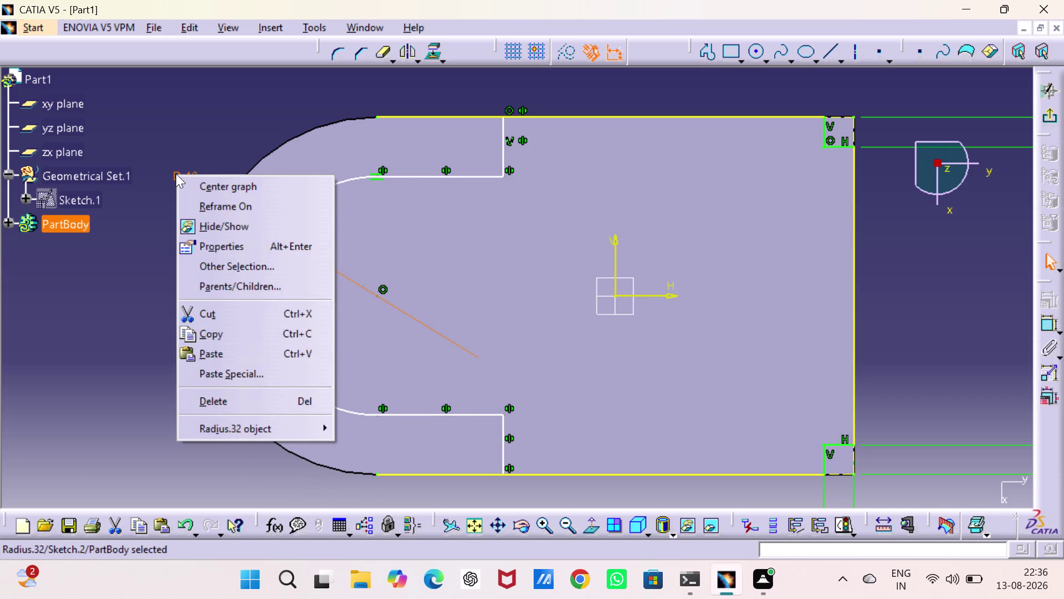
Redefine the semicircular arc's D 40 diameter dimension as a radius so it reads R 20.
click(176, 174)
click(176, 150)
double_click(178, 173)
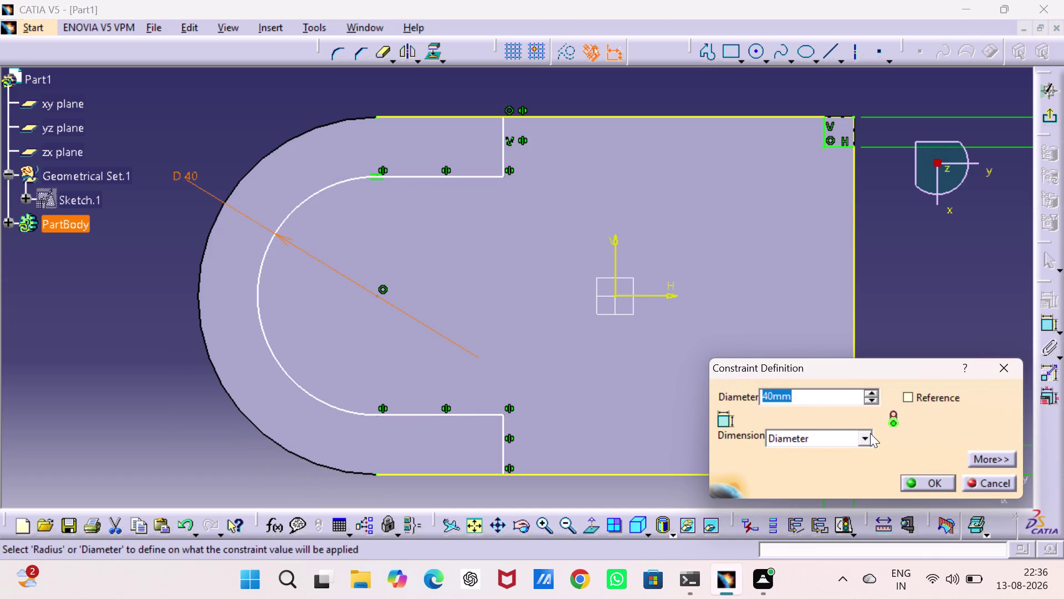
click(869, 435)
click(821, 456)
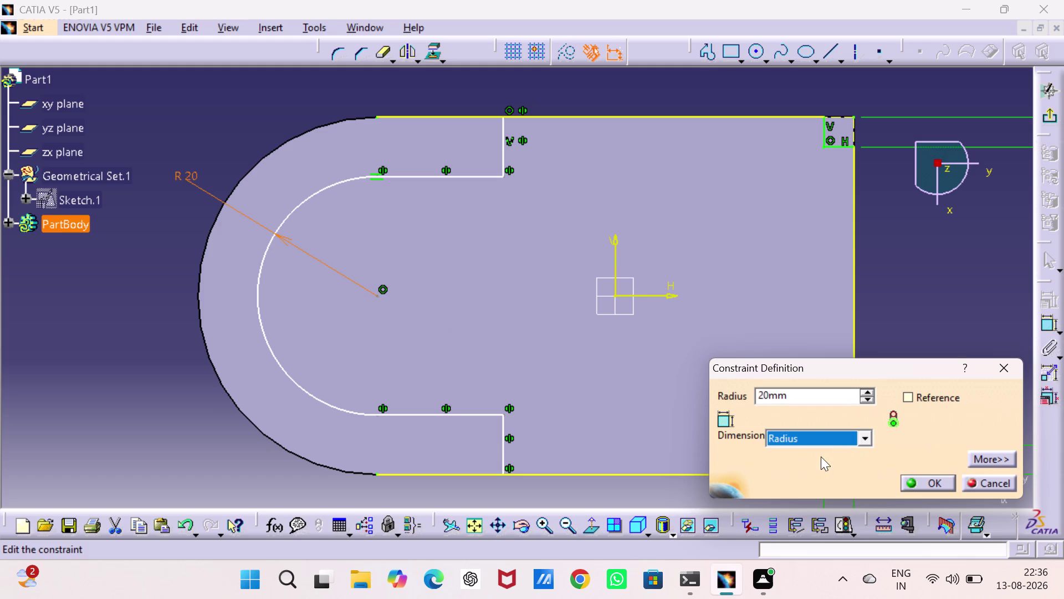
click(929, 485)
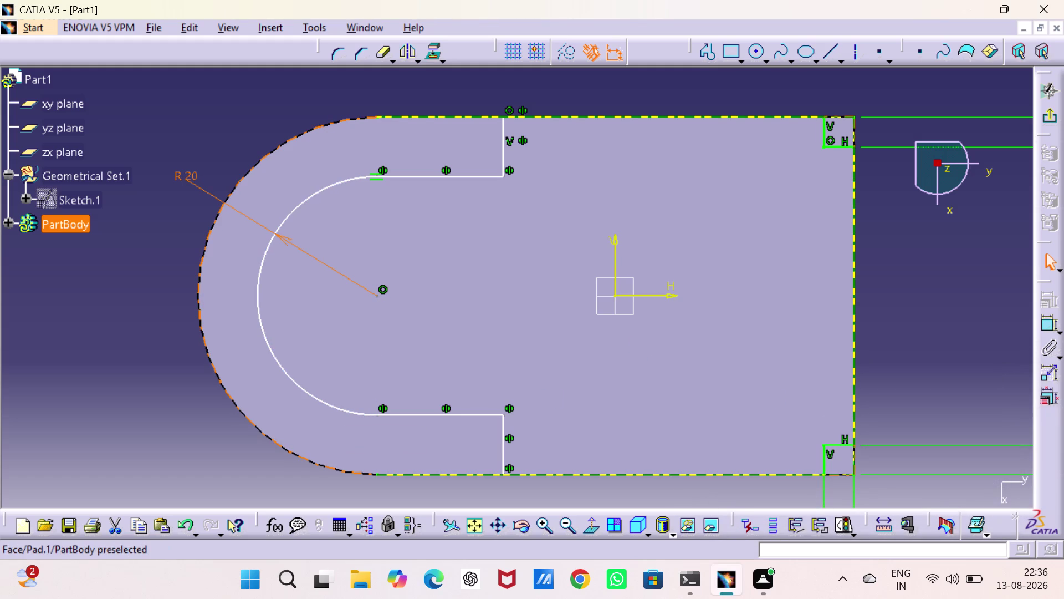
click(380, 46)
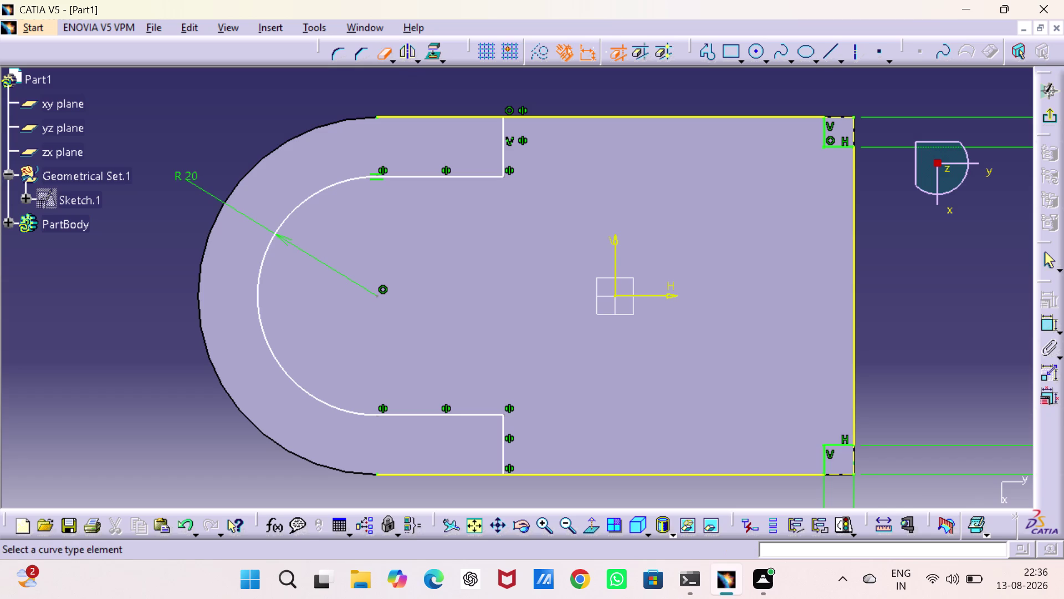
Quick-trim the short top and bottom plate-edge stretches beside the slot's rounded end.
click(427, 119)
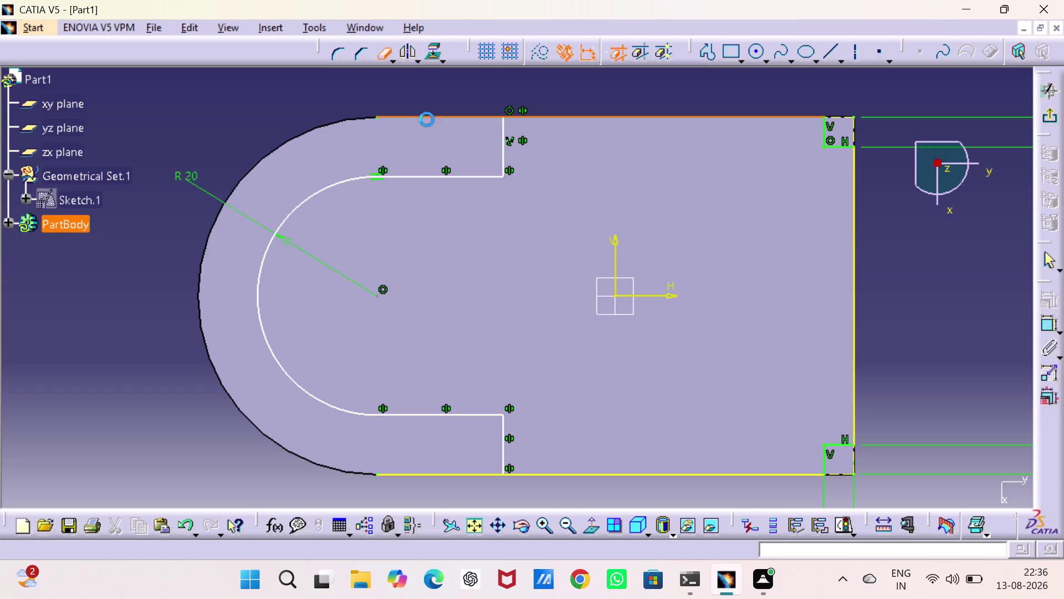
click(381, 55)
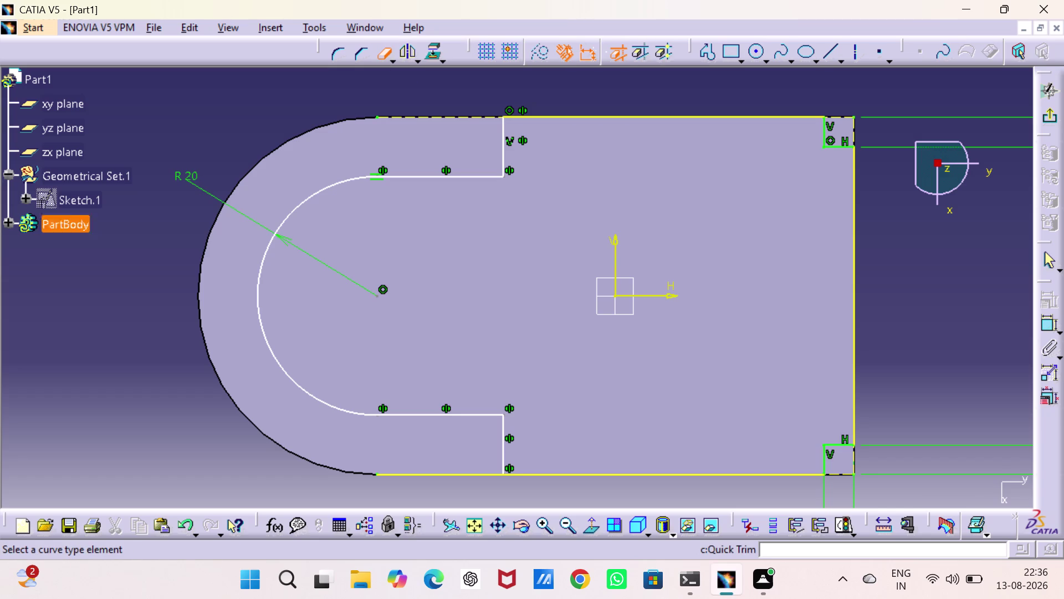
click(452, 474)
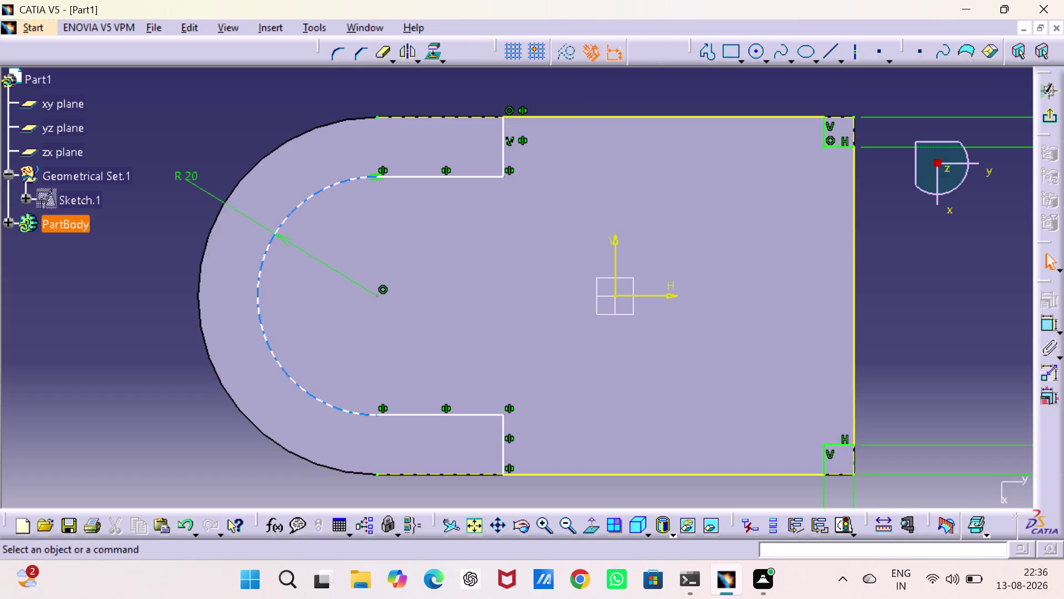
click(322, 95)
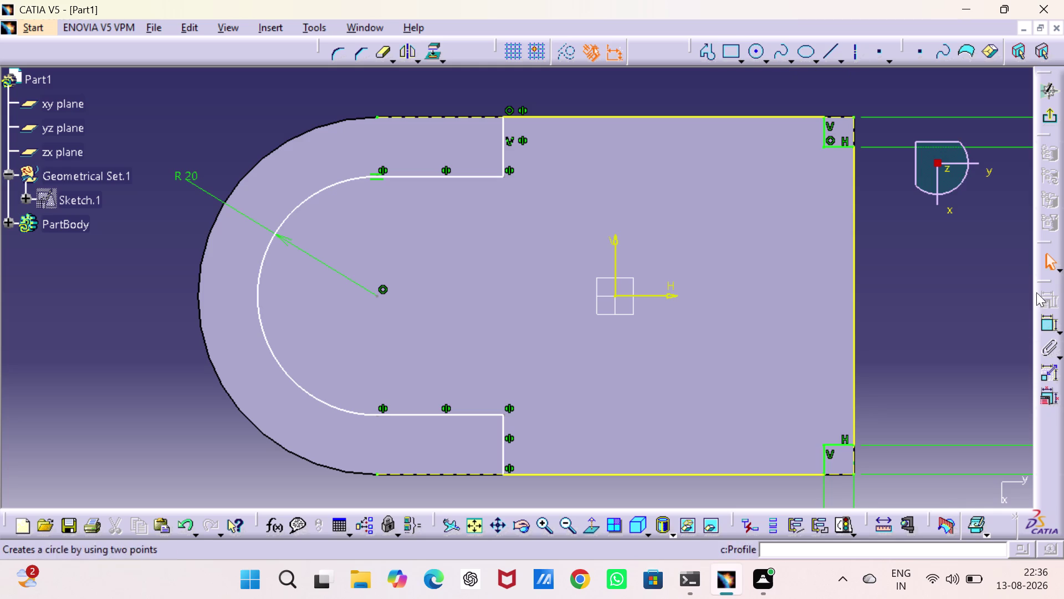
click(1044, 332)
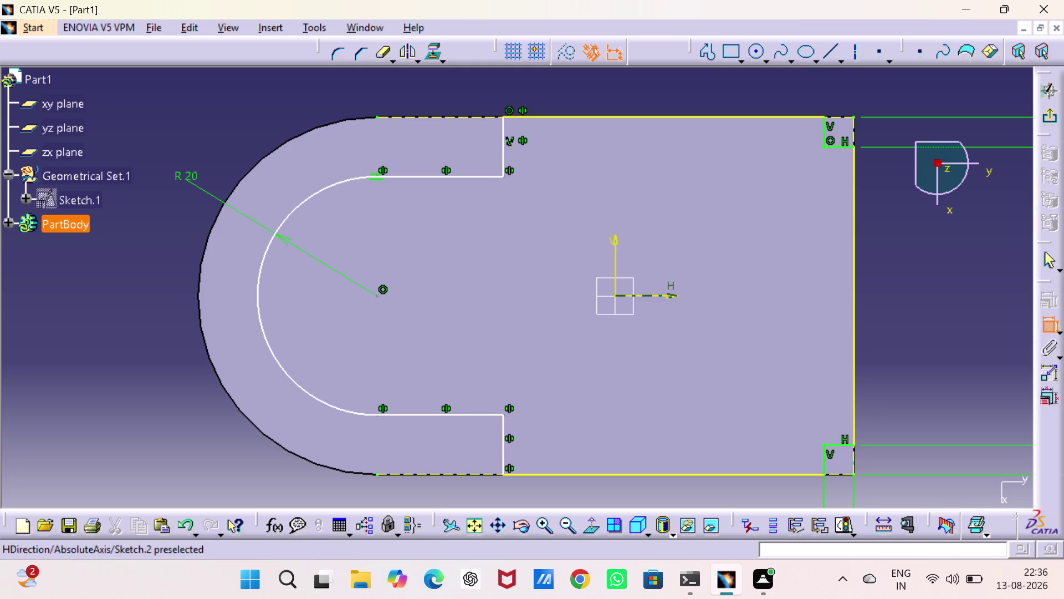
Dimension the arc centre 40 mm from the horizontal sketch axis.
click(617, 296)
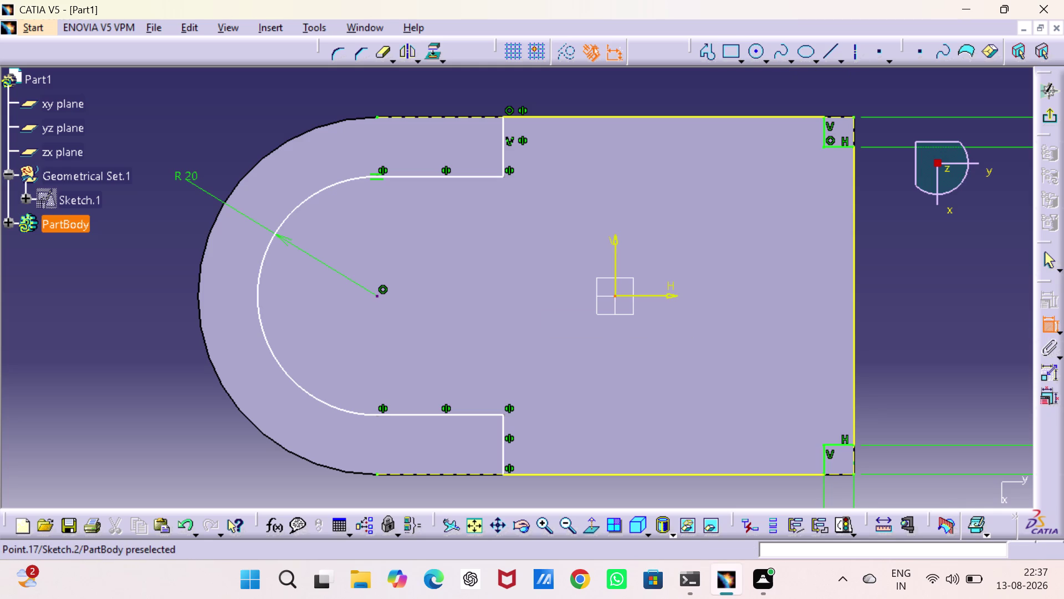
click(378, 297)
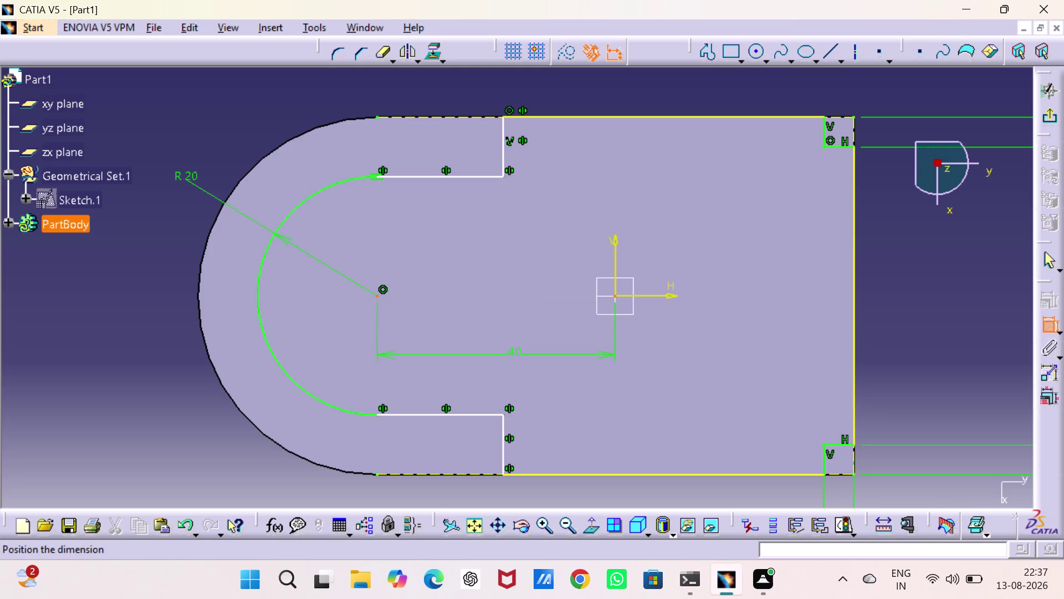
click(514, 355)
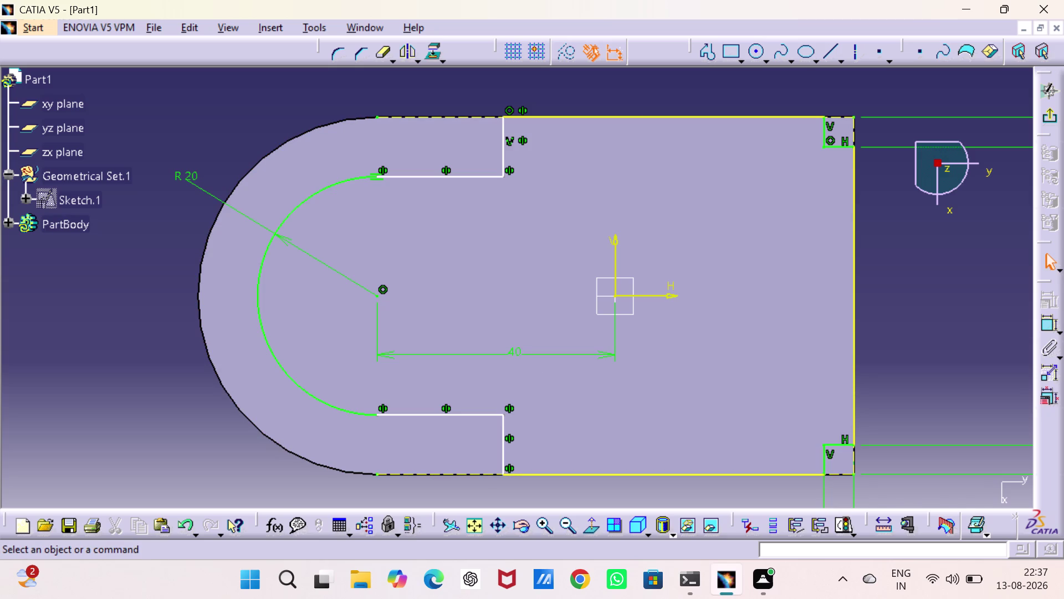
Start a slot-width dimension between the lower and upper slot edges, then cancel it.
click(1041, 326)
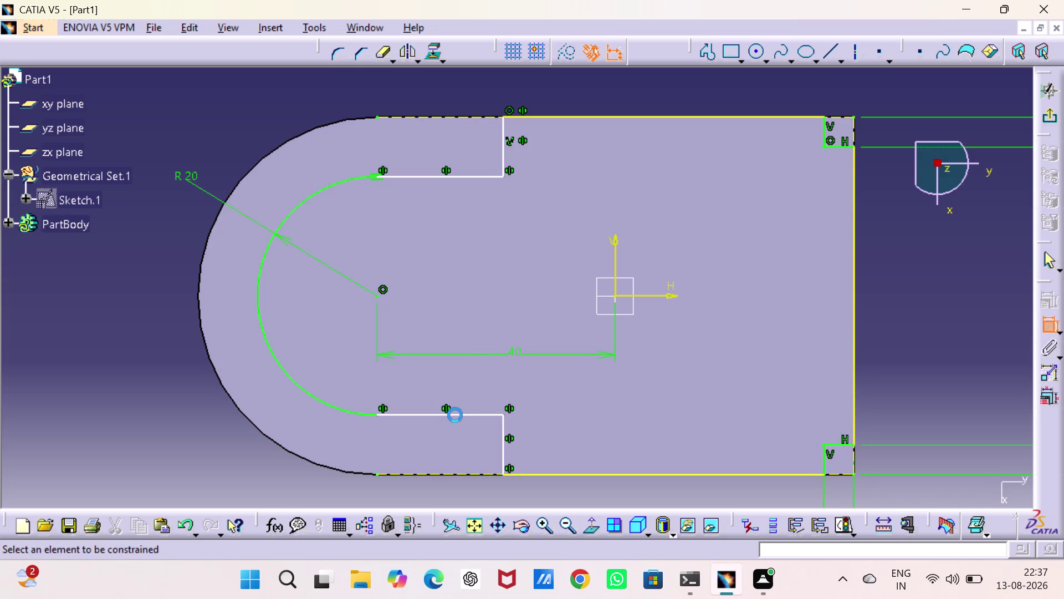
click(462, 415)
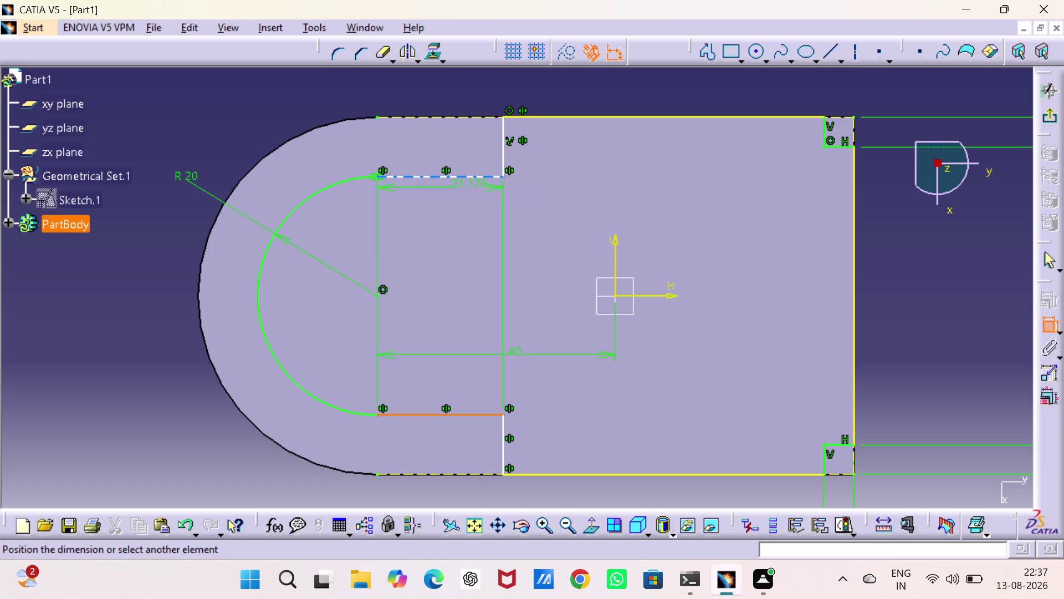
click(468, 175)
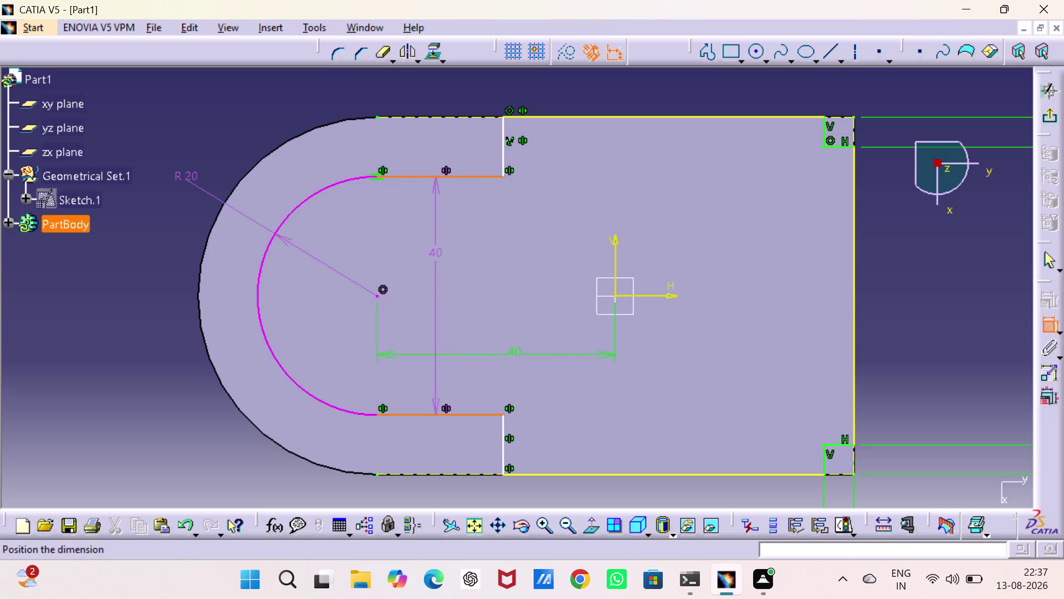
key(Escape)
key(Escape)
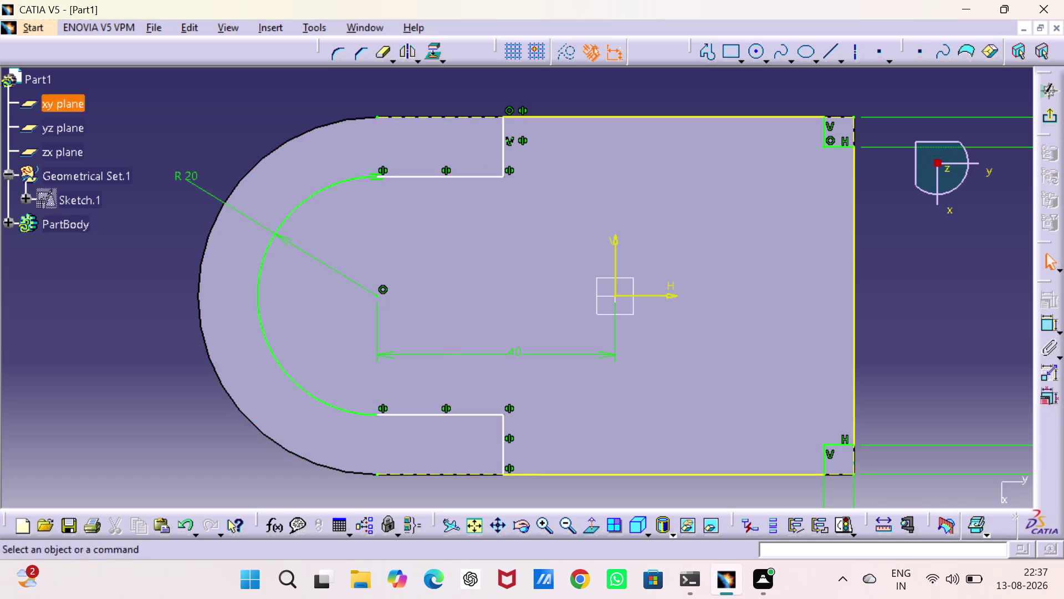
click(1041, 320)
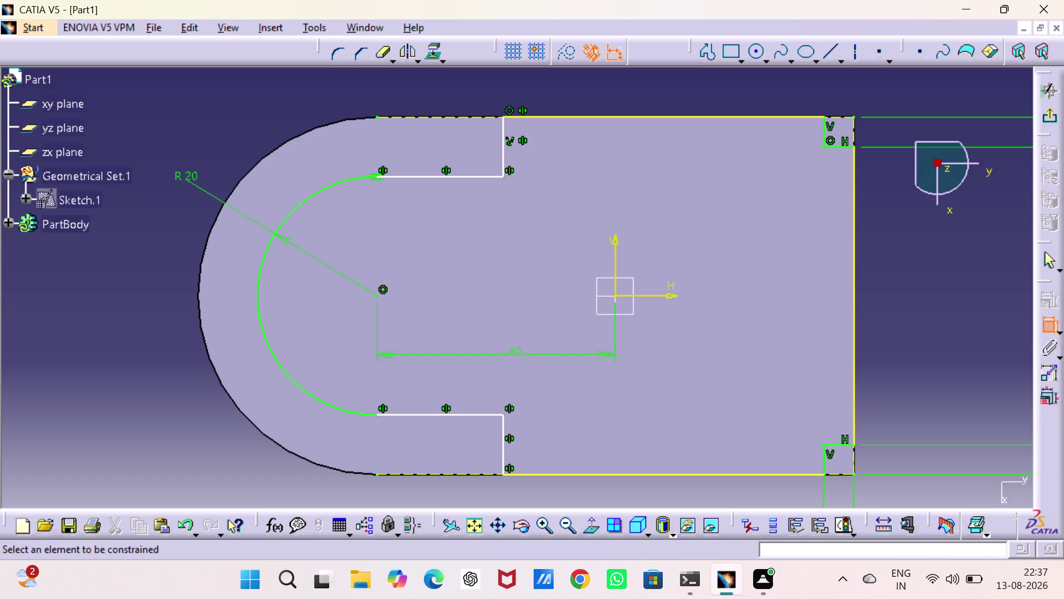
key(Escape)
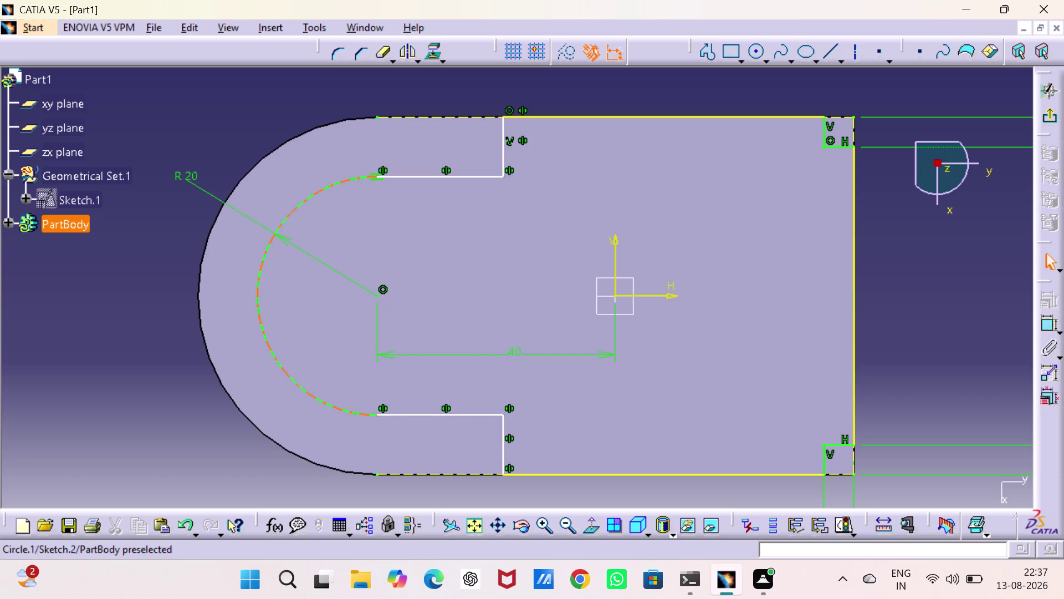
Make the R 20 arc tangent to the slot's lower straight edge.
click(1045, 322)
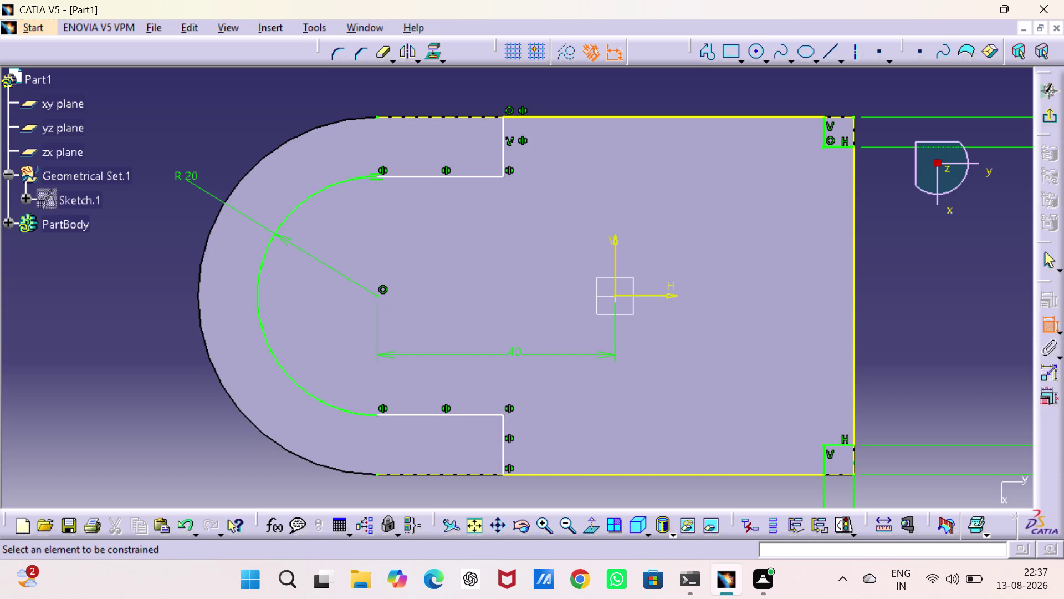
click(354, 412)
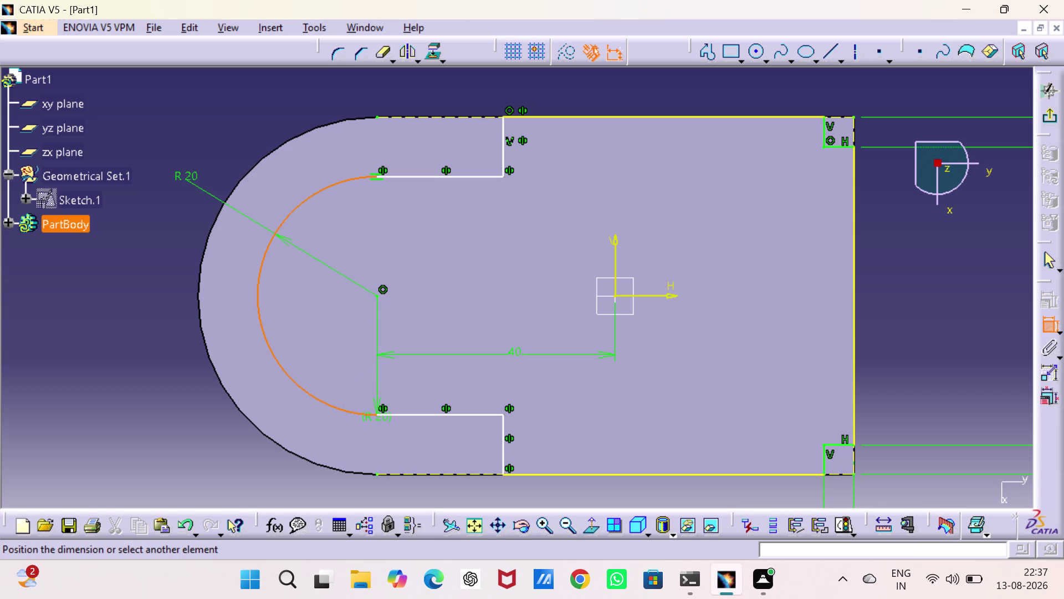
click(402, 414)
right_click(403, 413)
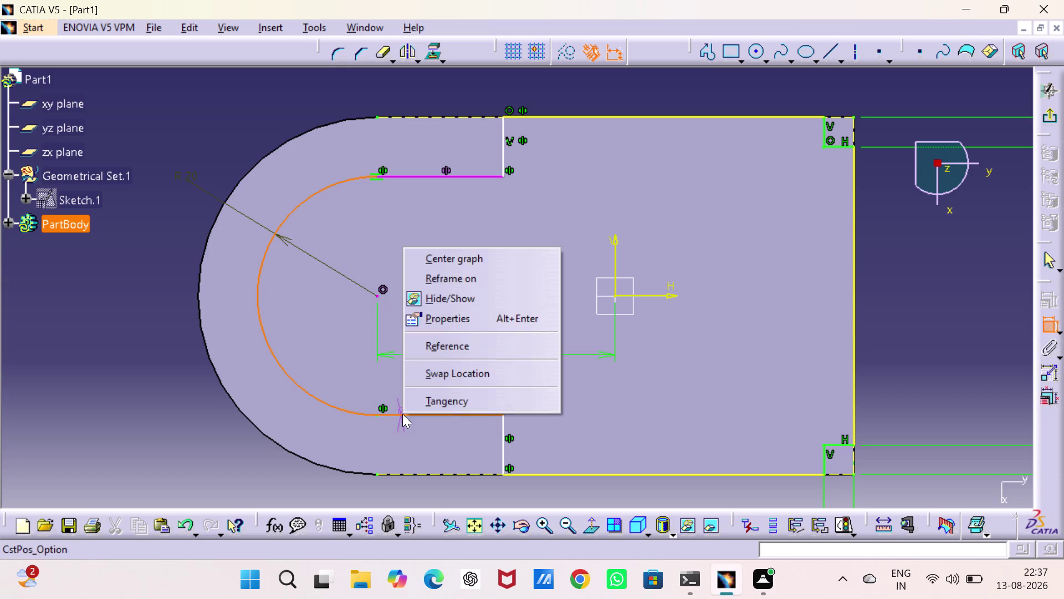
click(423, 395)
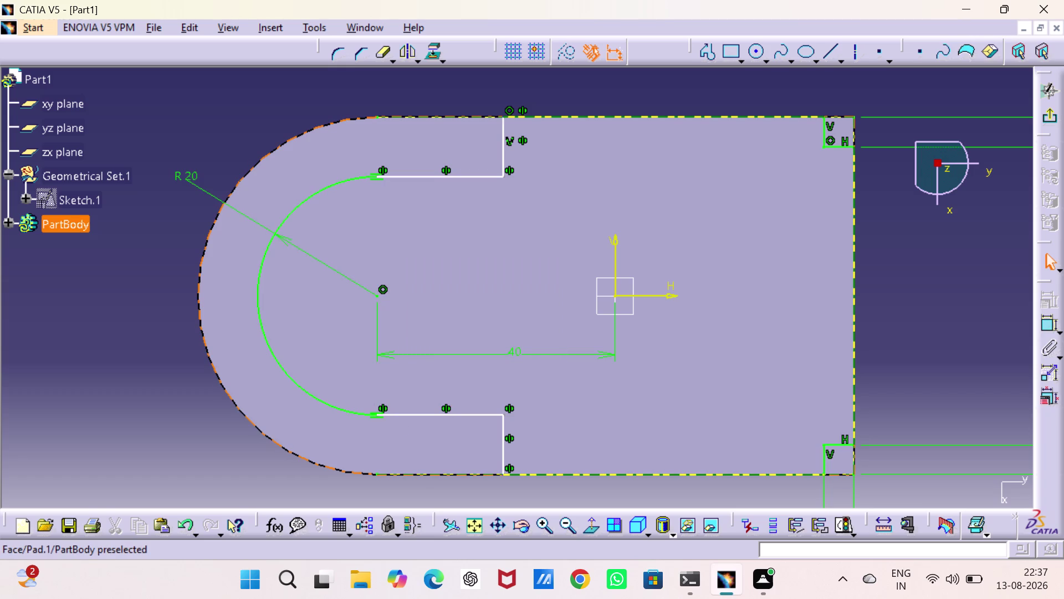
Dimension the lower slot edge 10 mm from the plate's bottom edge.
click(1046, 323)
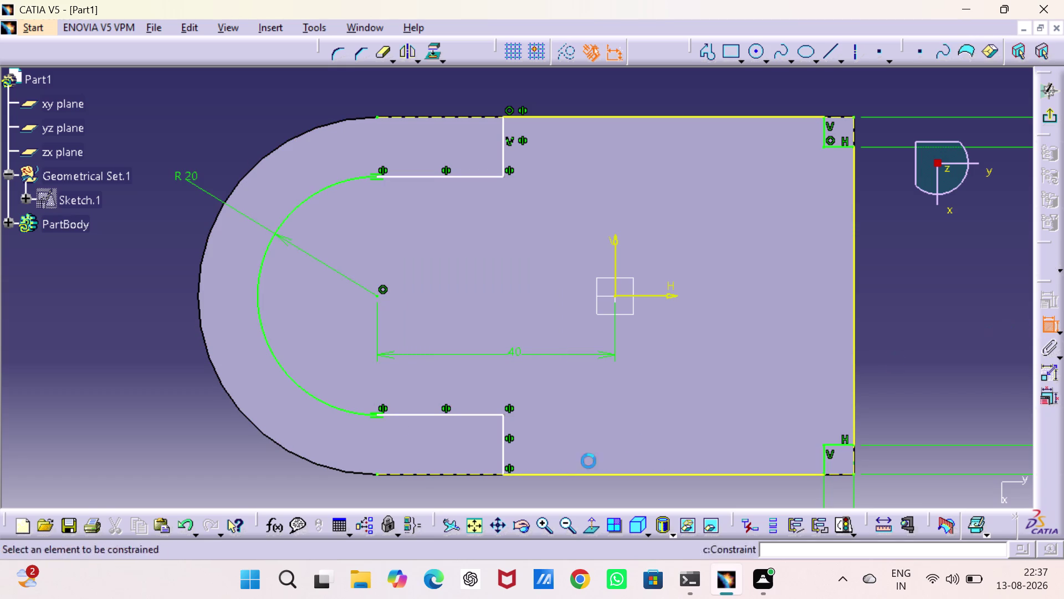
click(503, 450)
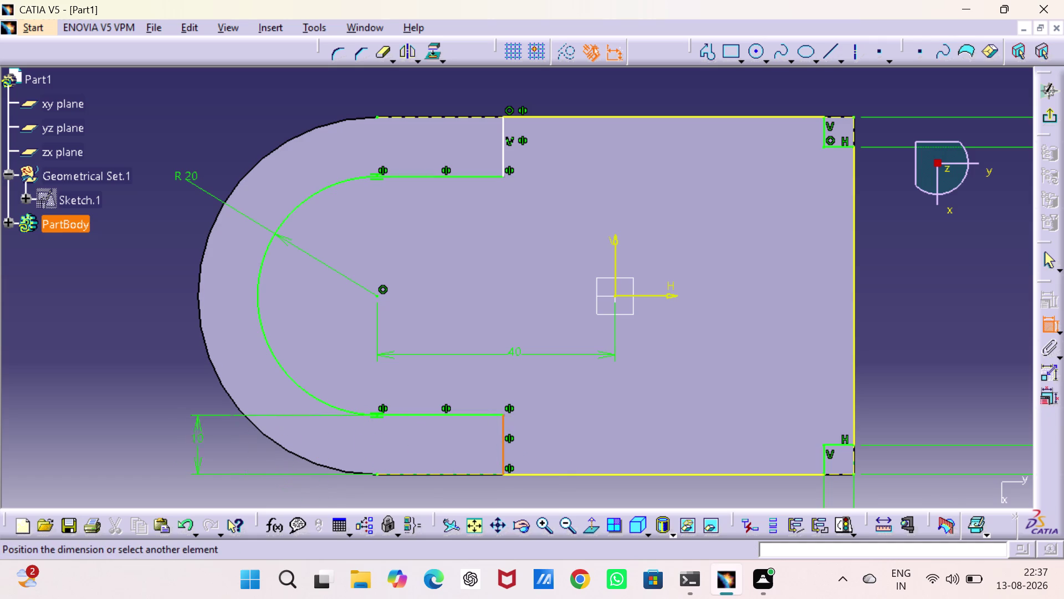
click(172, 448)
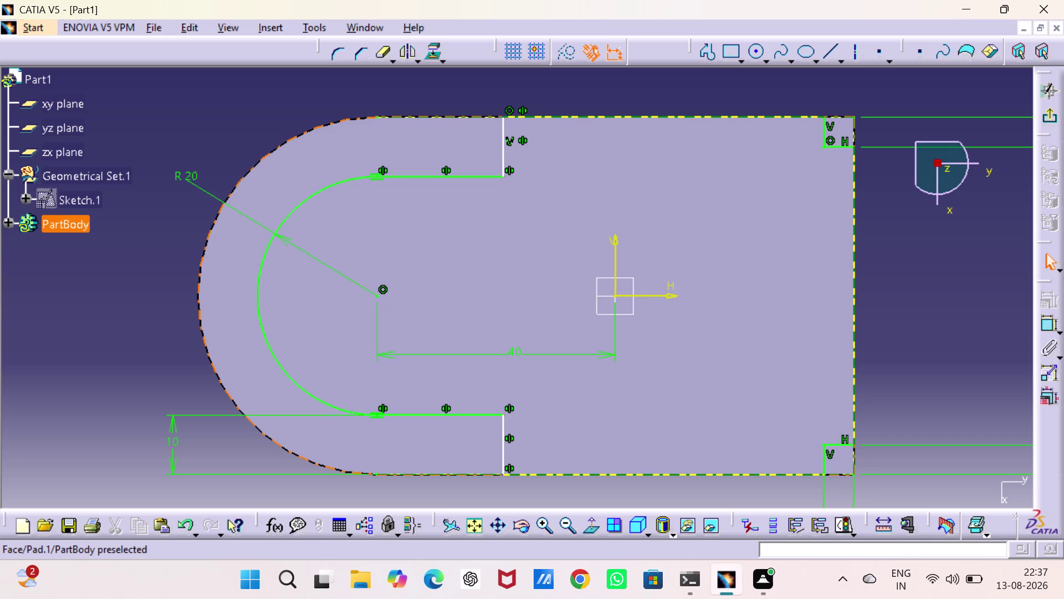
click(1047, 328)
click(411, 414)
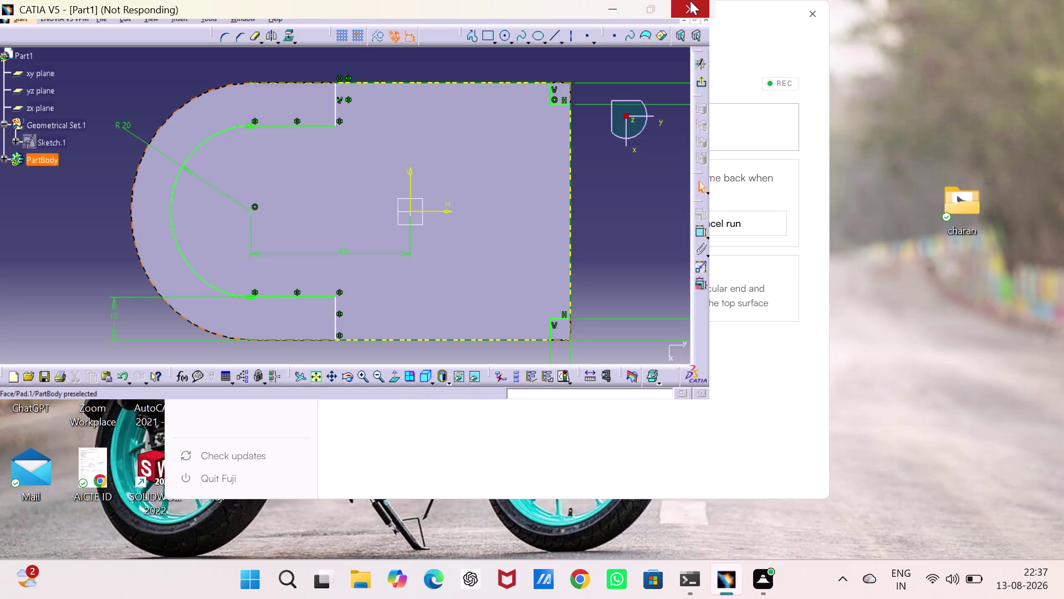